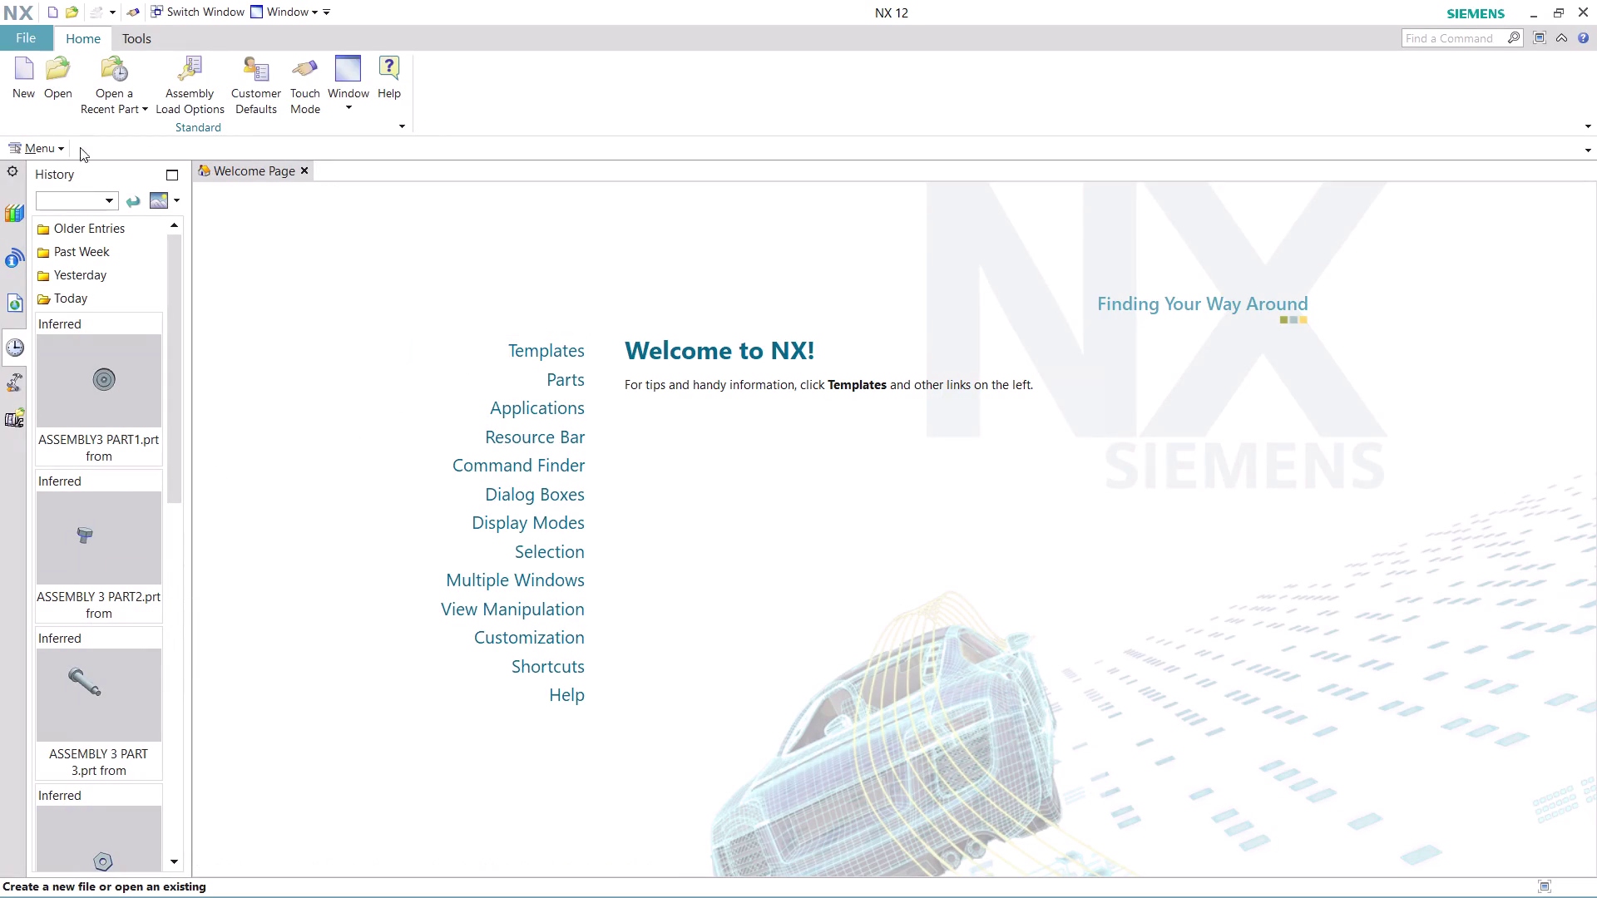
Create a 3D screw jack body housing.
Search Find a Command for 'JOURNAL' and open the Journal Record command.
click(1445, 41)
text(JOU)
text(RNAL)
key(Return)
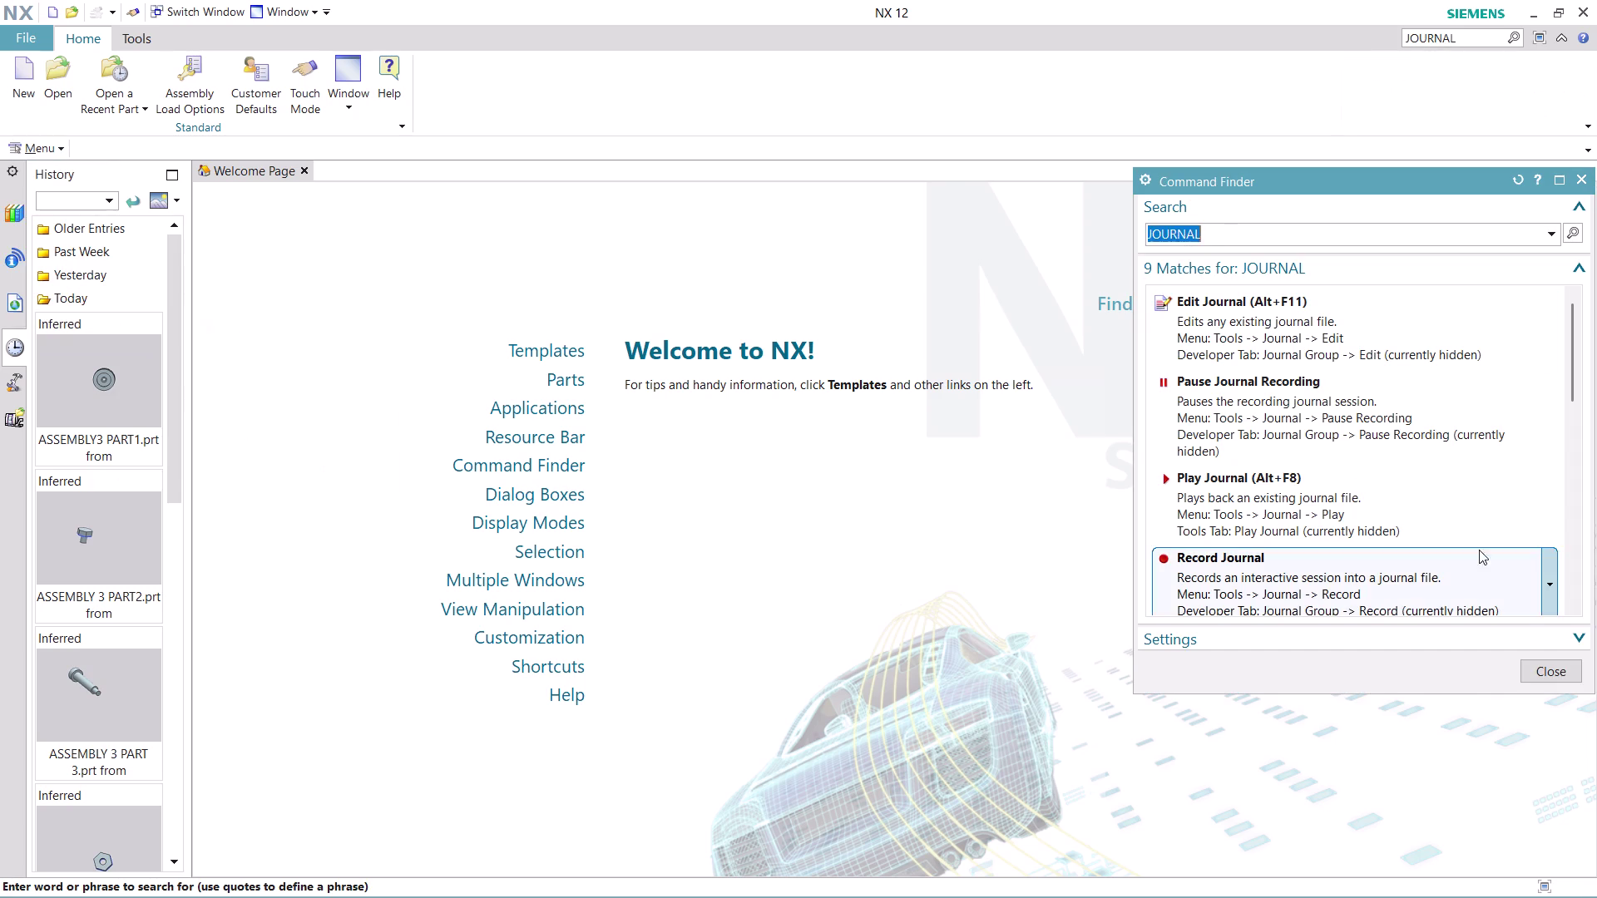
scroll(down, 3)
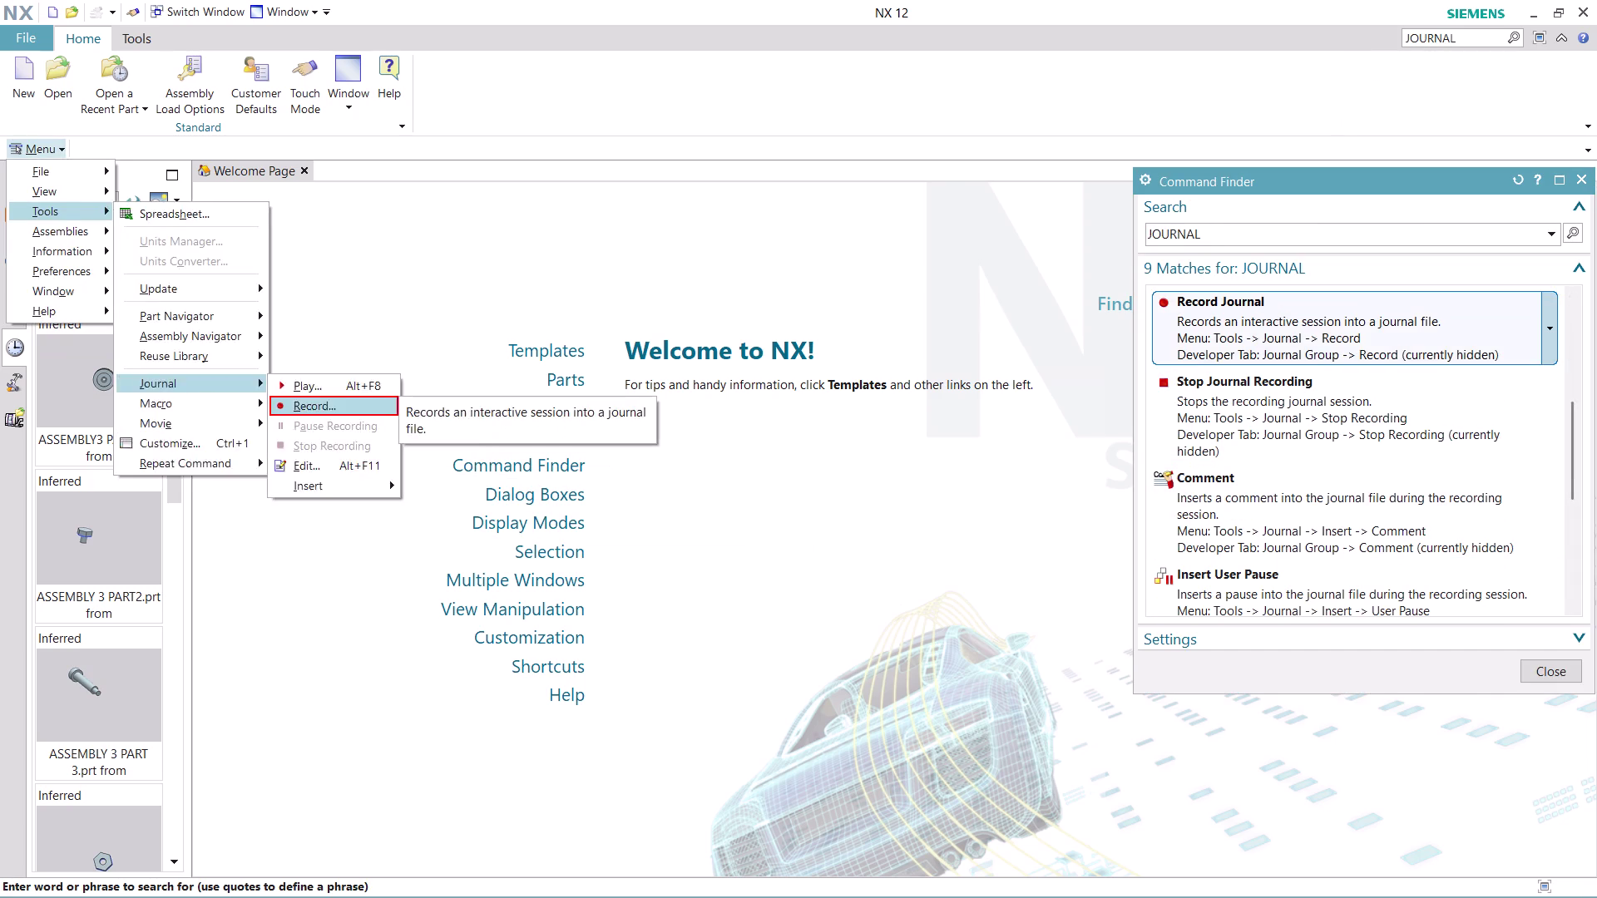
click(1311, 333)
Set the journal save location to the Desktop's nx-cad drawing files folder.
click(893, 529)
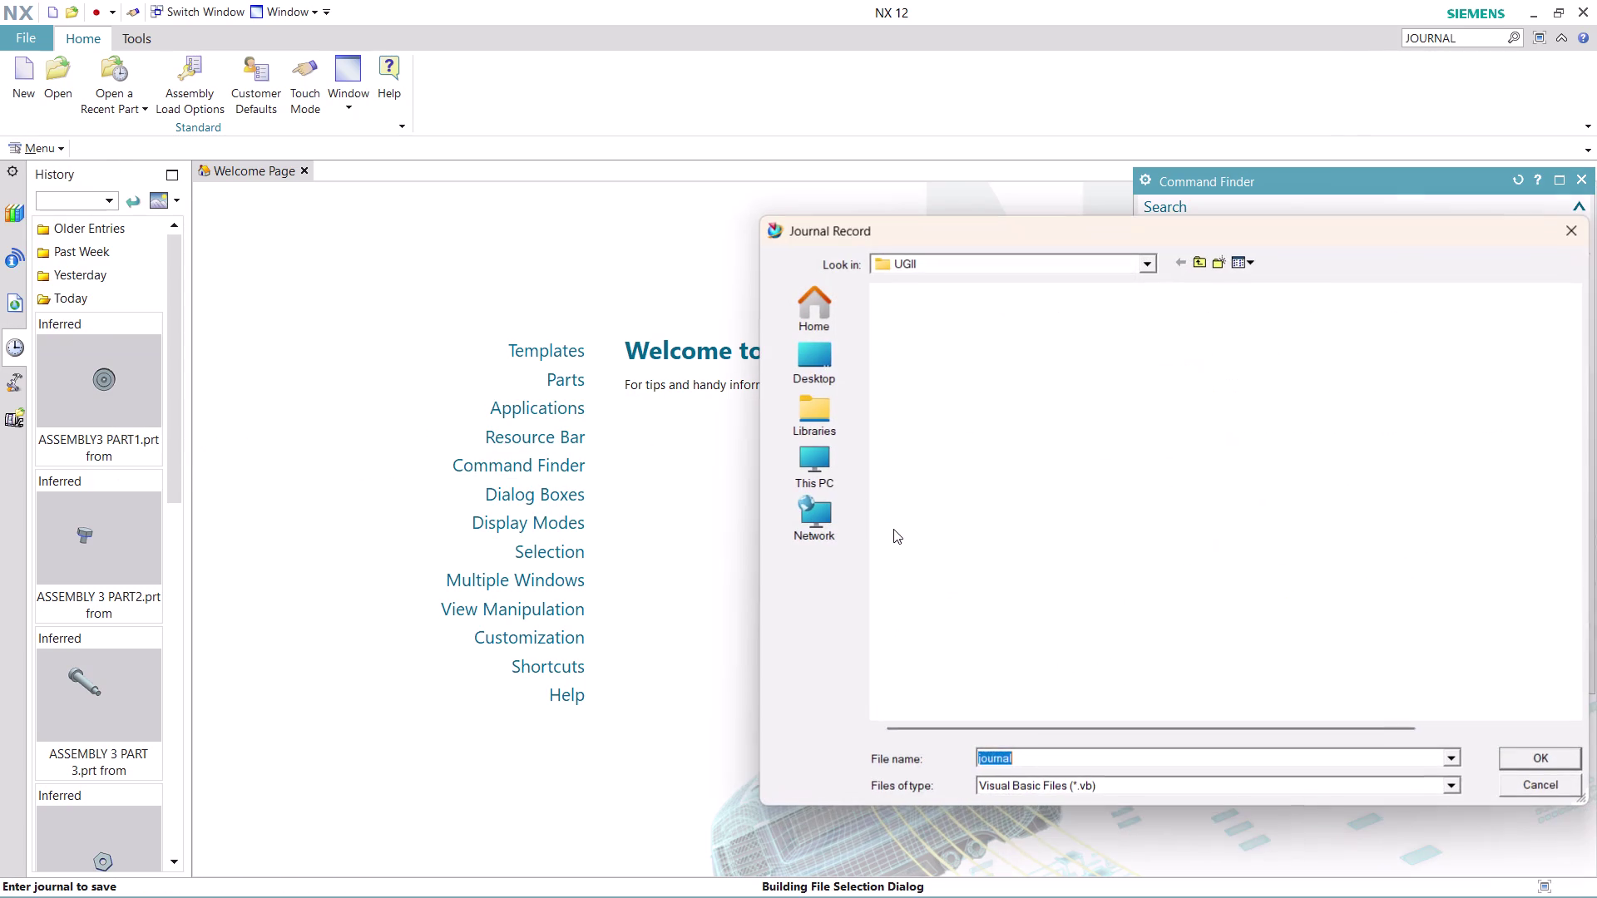
click(813, 365)
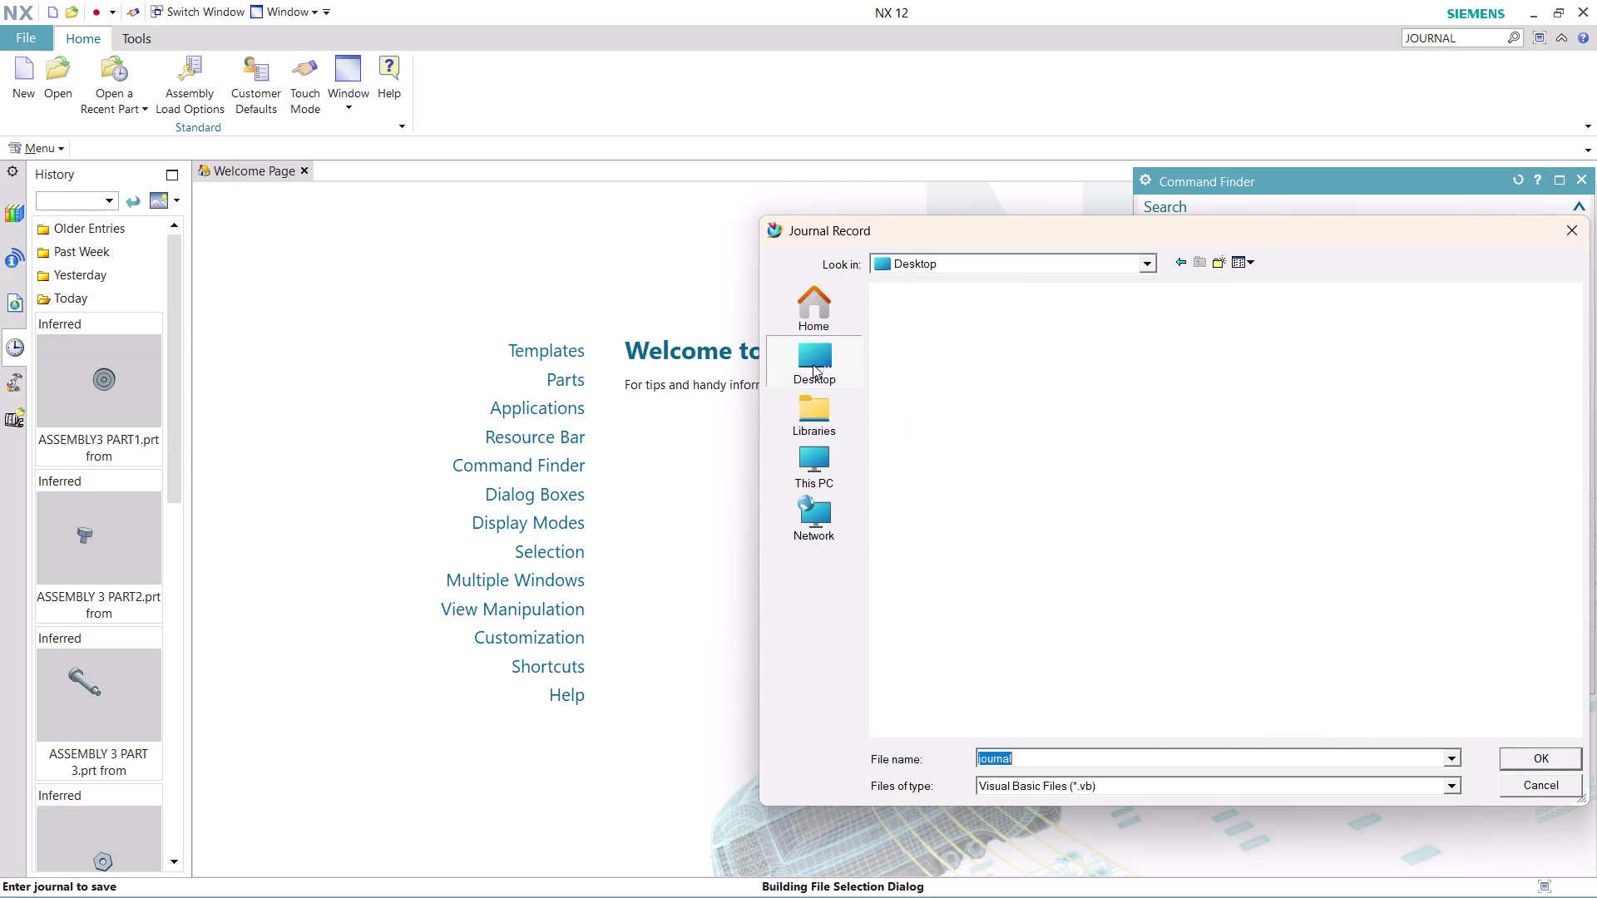
double_click(1403, 579)
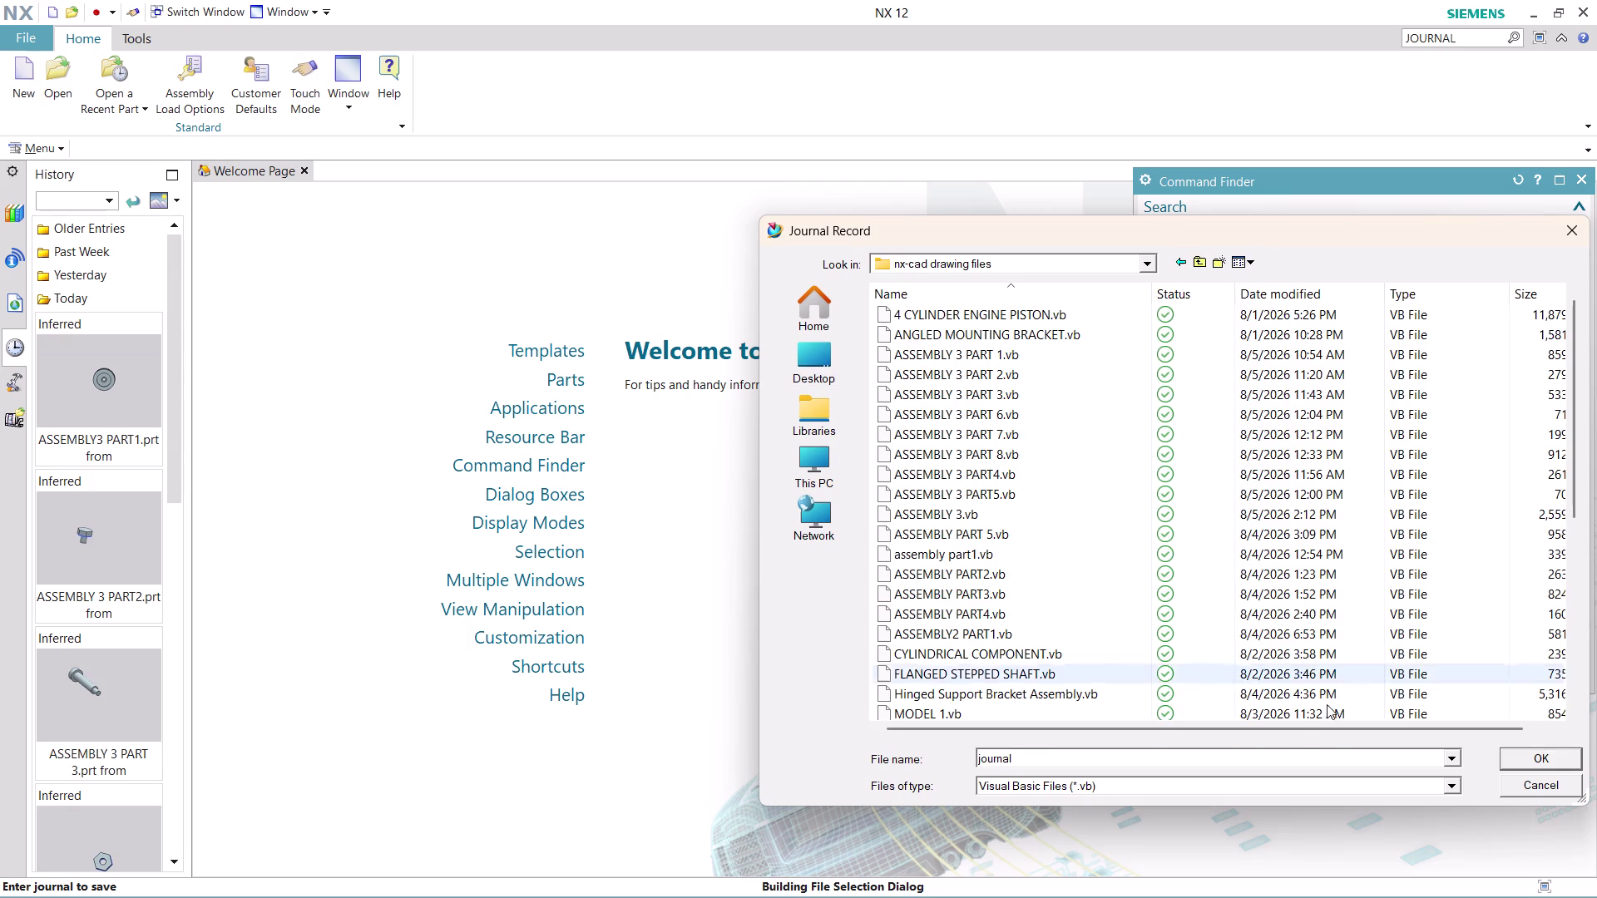
Name the journal 'ASSEMBLY 4 PART1', start recording, and close the command search.
click(1172, 755)
text(AS)
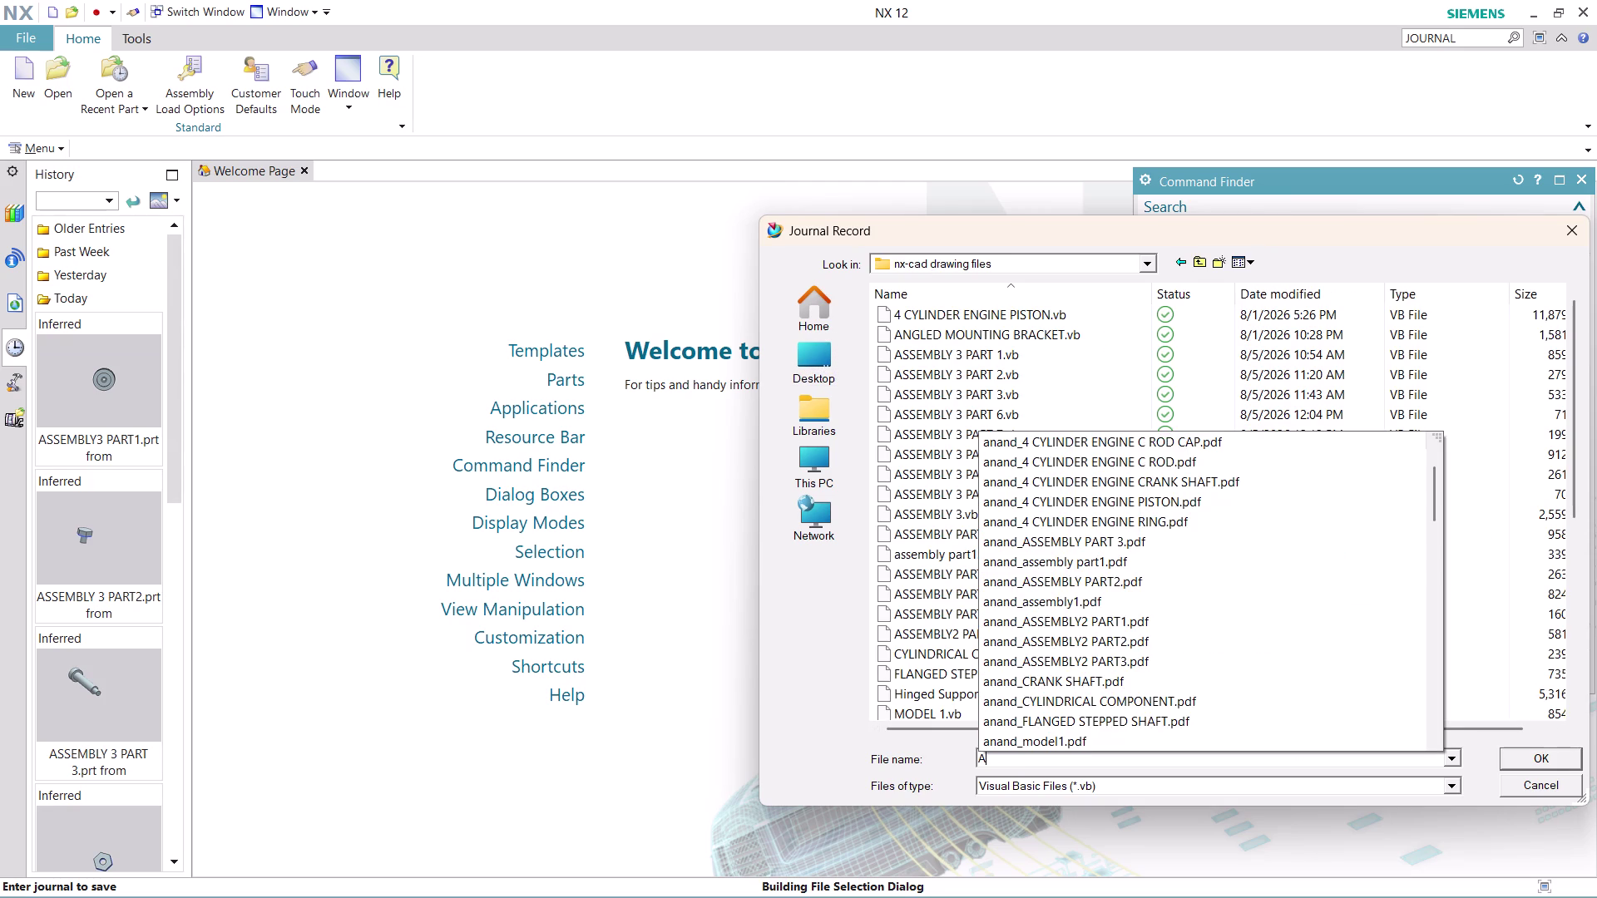
text(SE)
text(M)
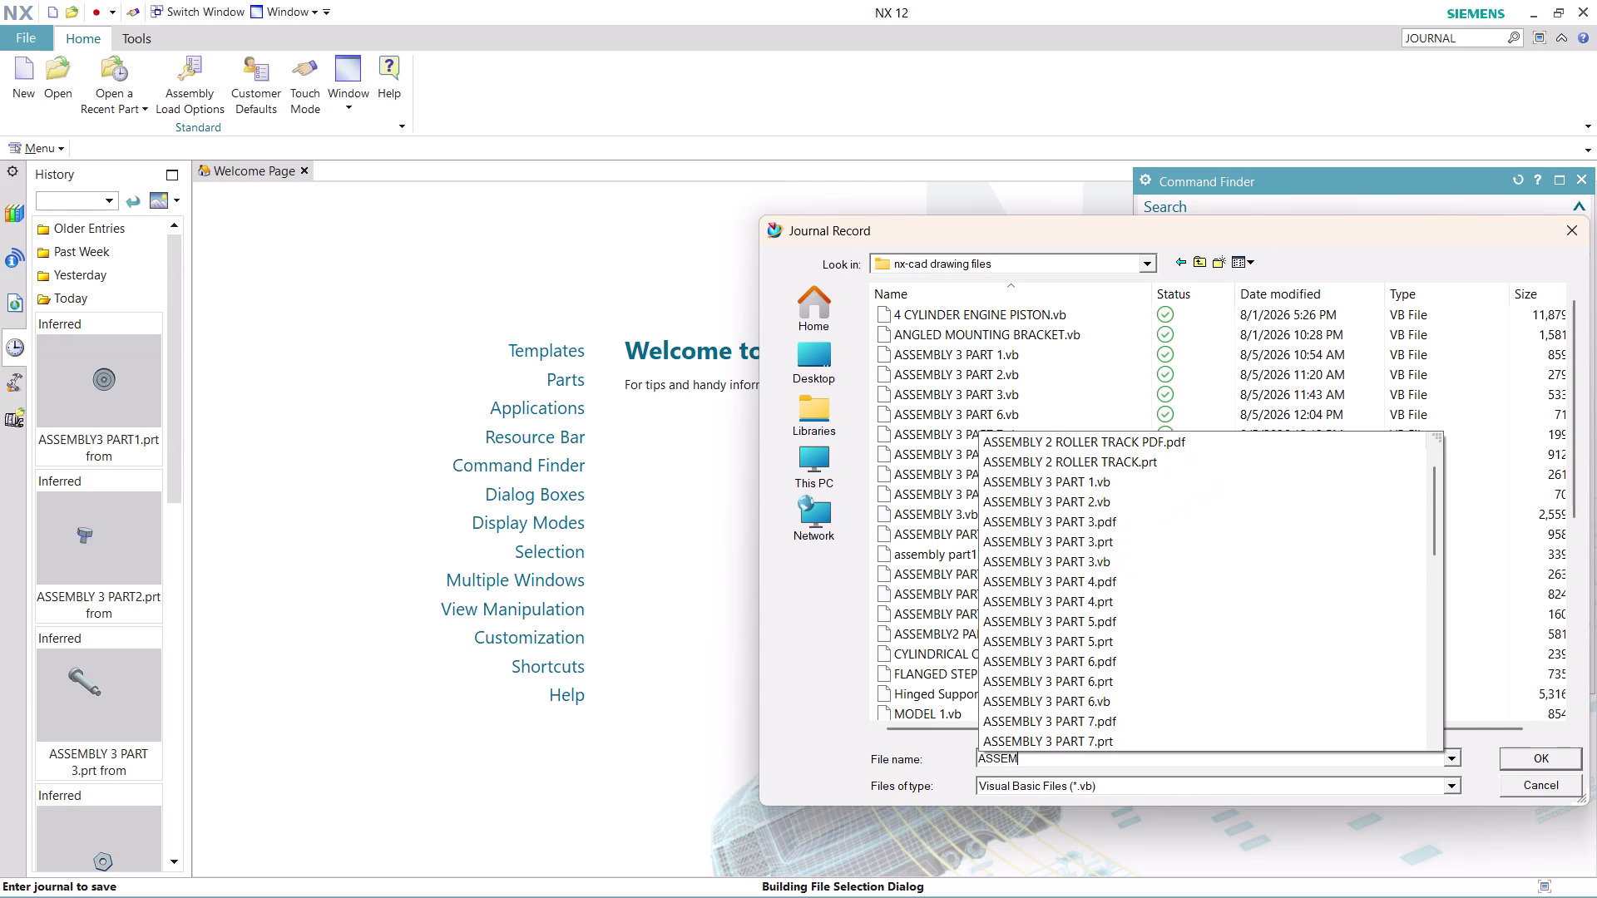
text(BLYB)
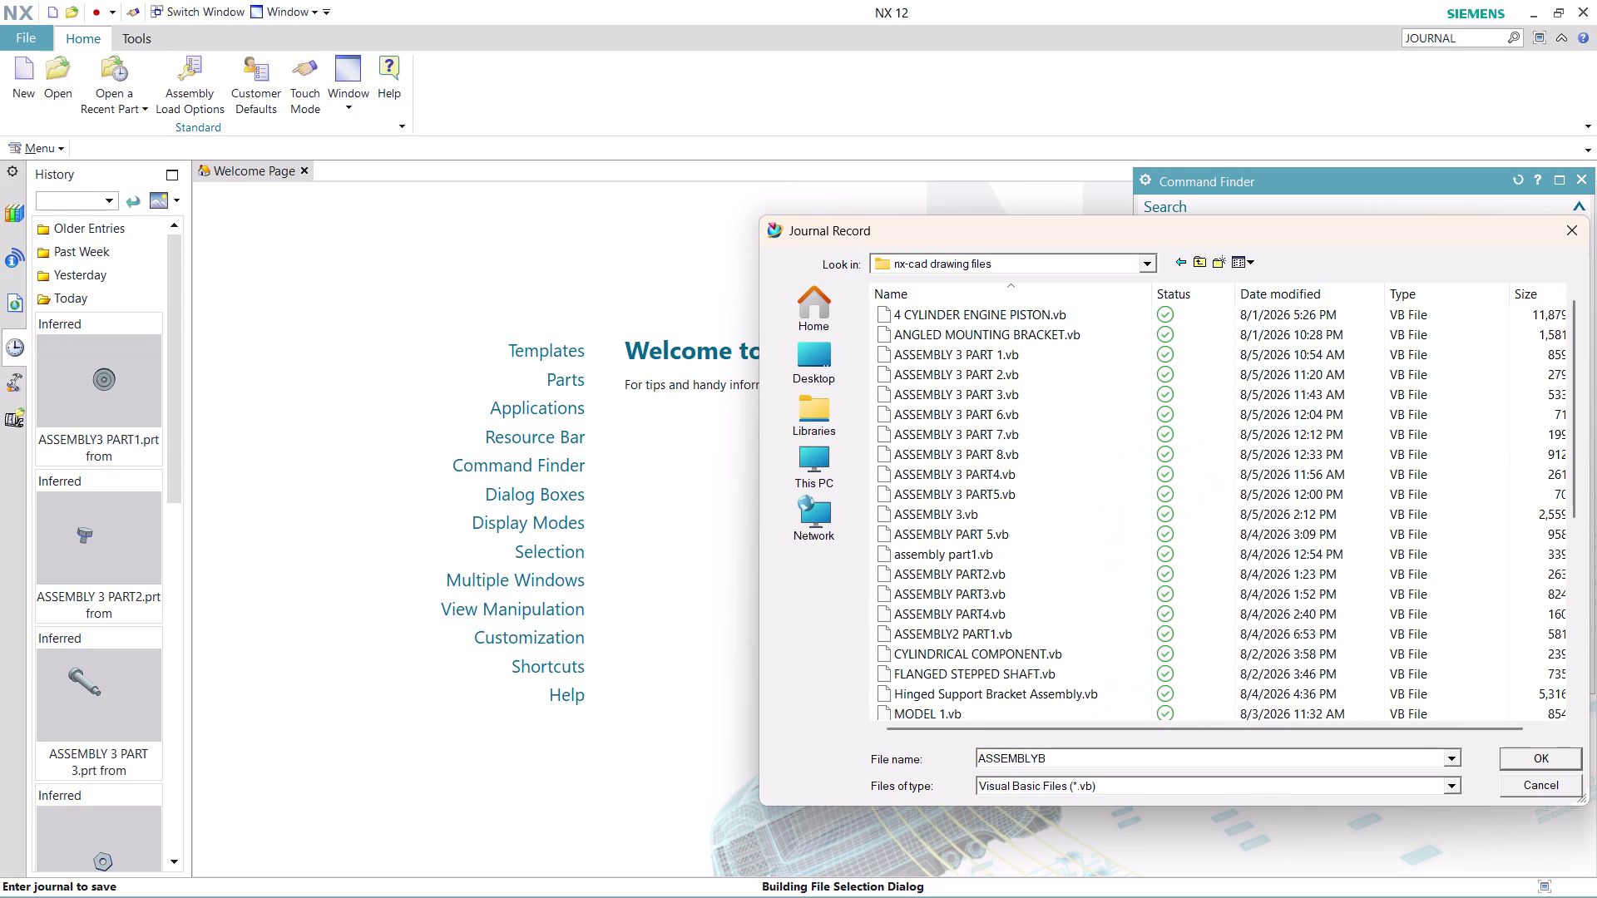
key(BackSpace)
key(space)
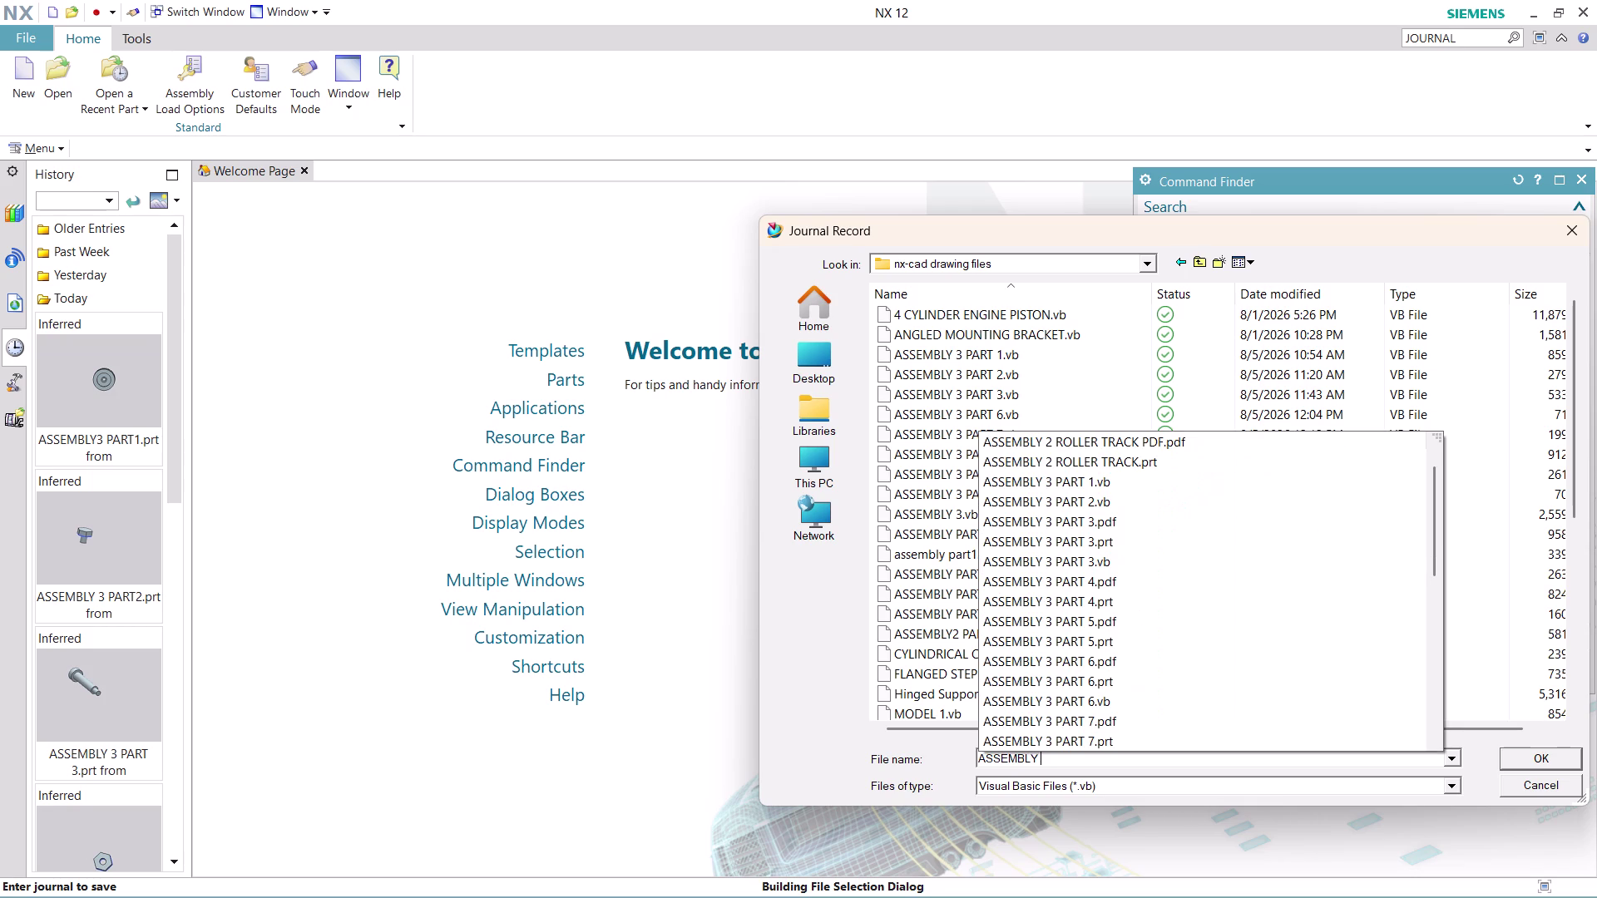
key(4)
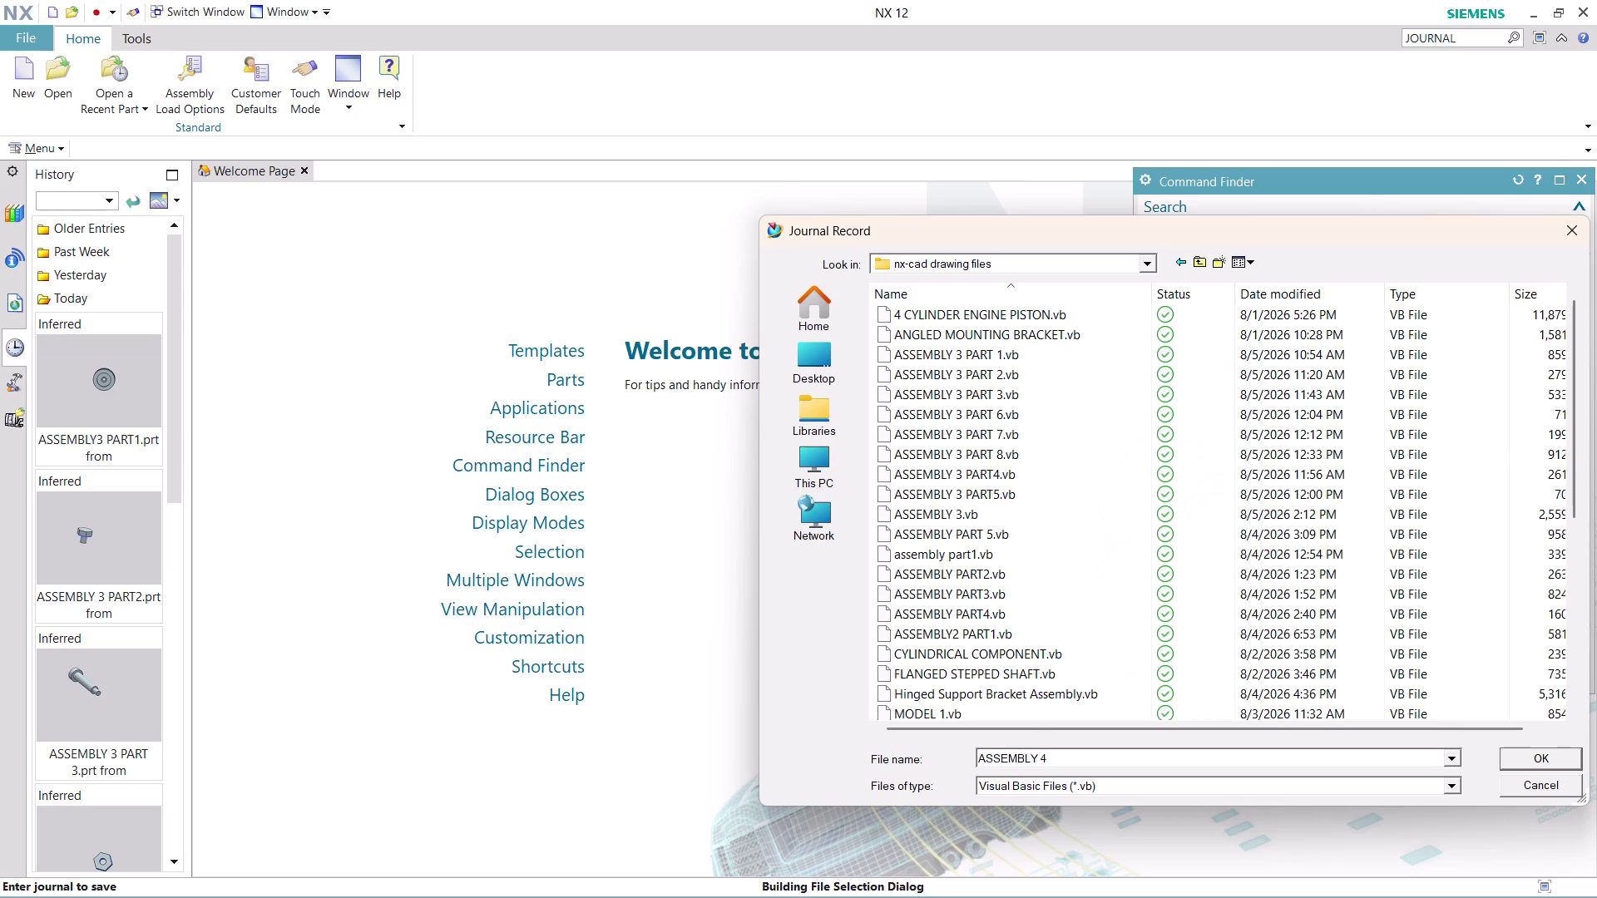
key(space)
text(PAR)
text(T1)
click(1548, 757)
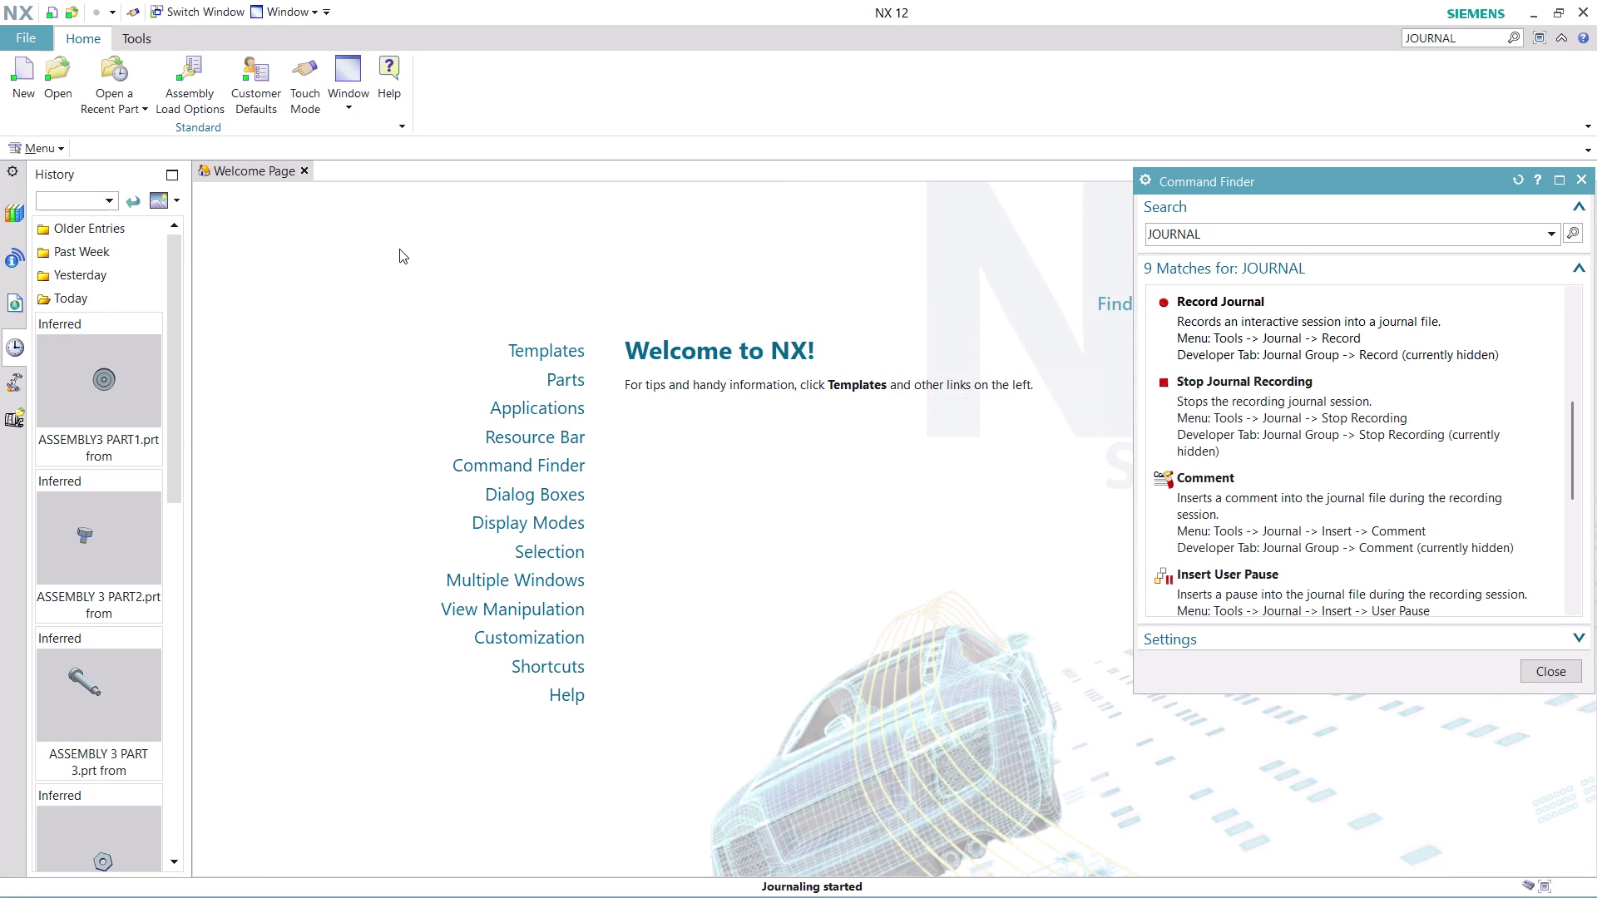
click(1571, 677)
Create a new millimetre part, model1.prt, using the Model template.
click(26, 75)
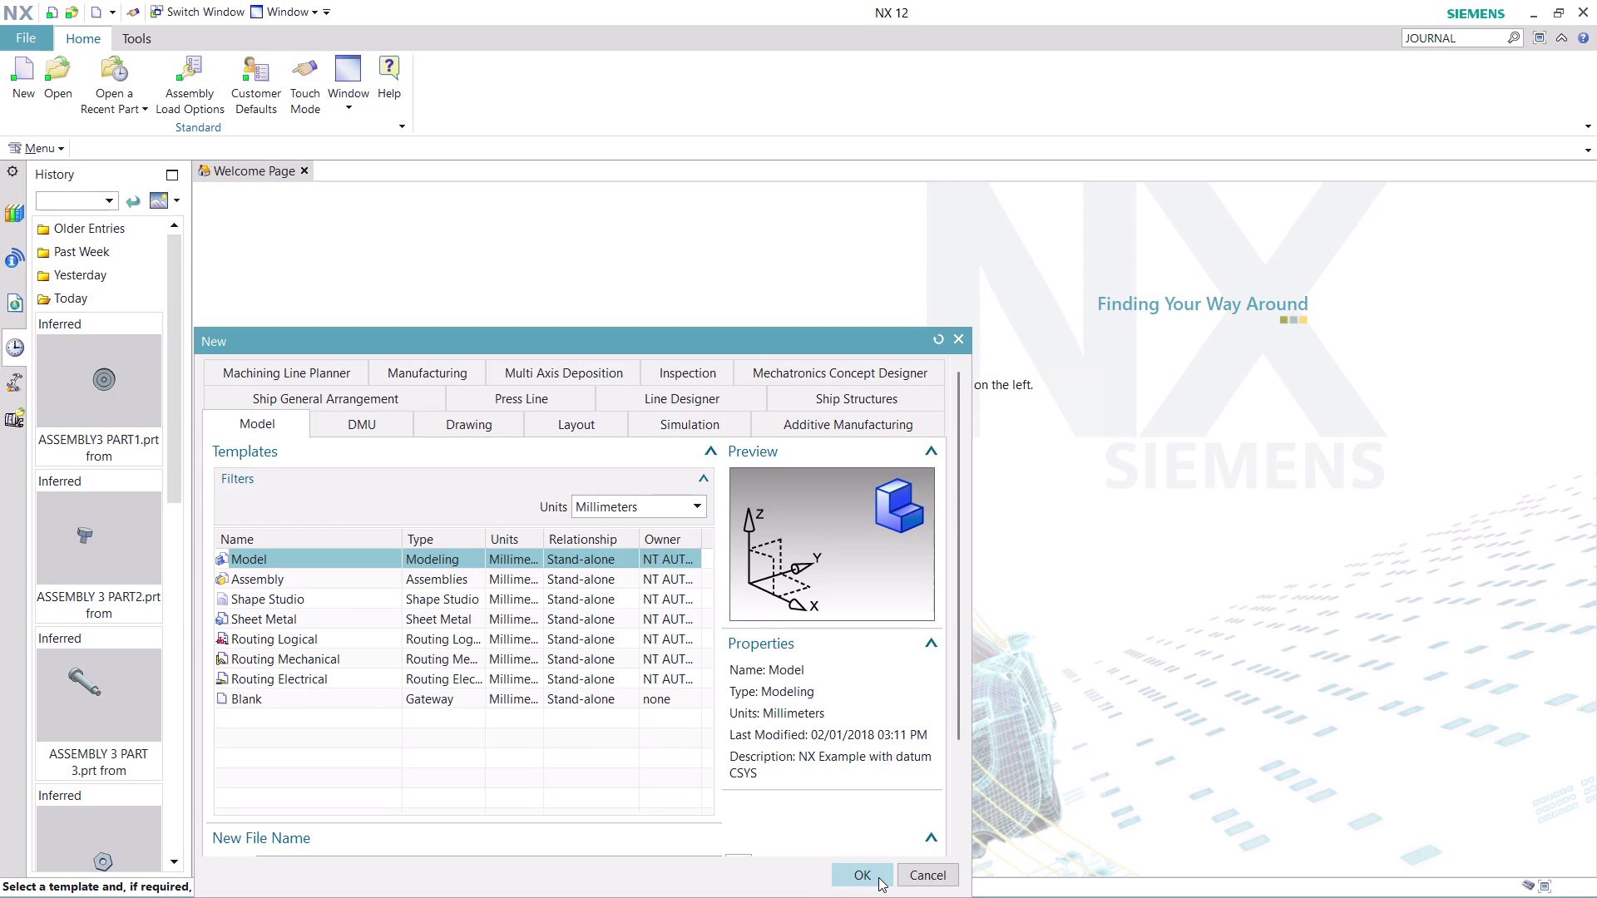
click(879, 878)
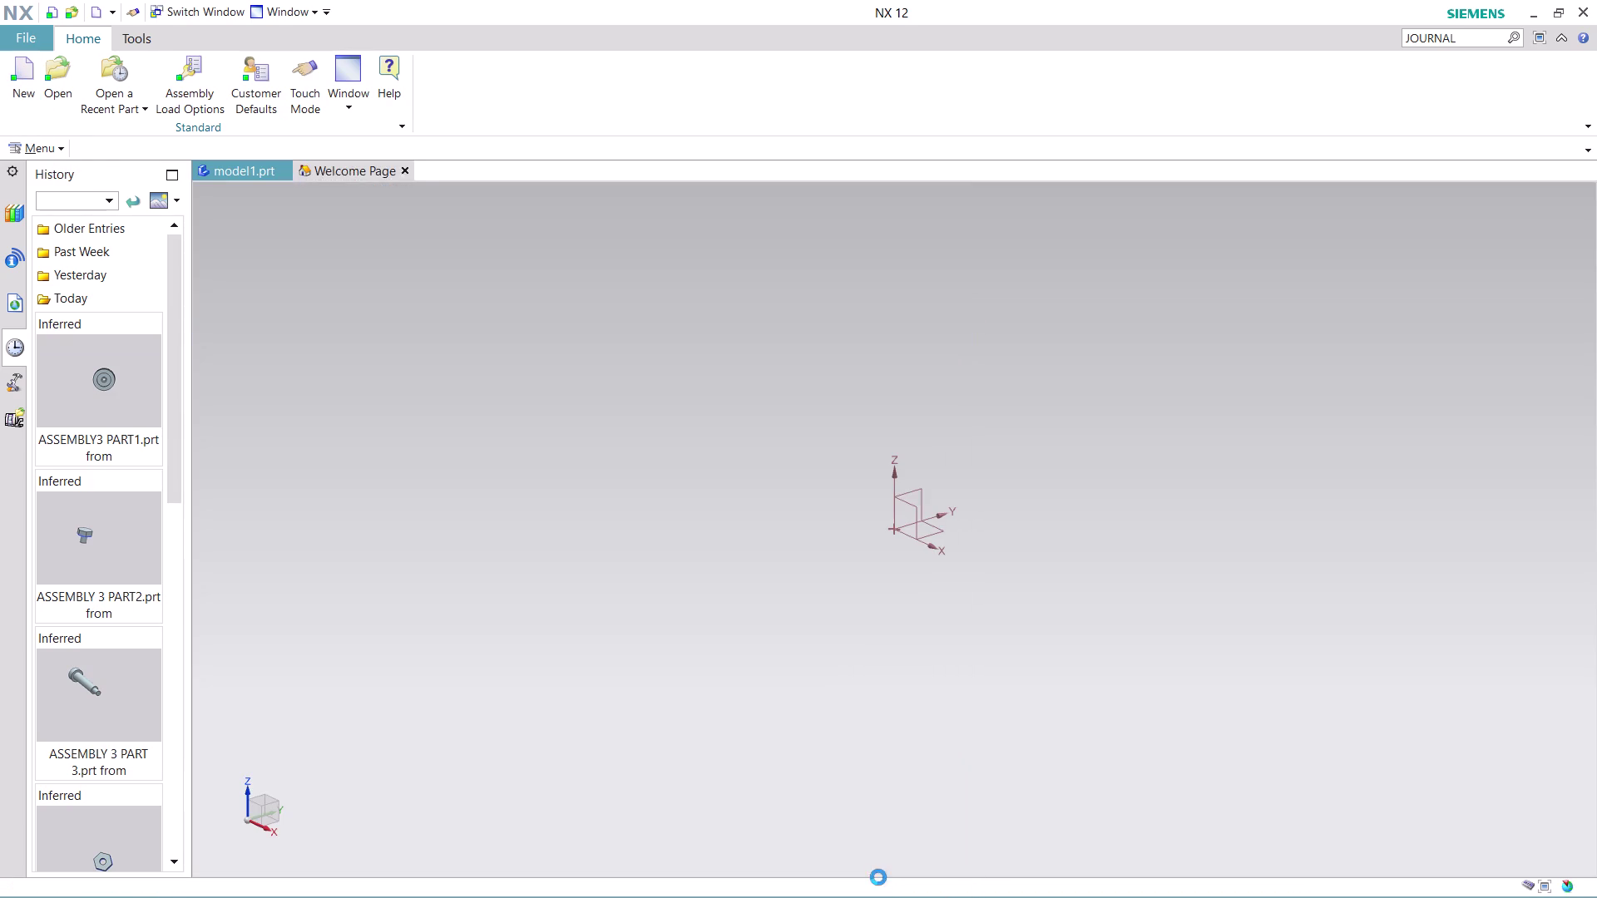
click(58, 151)
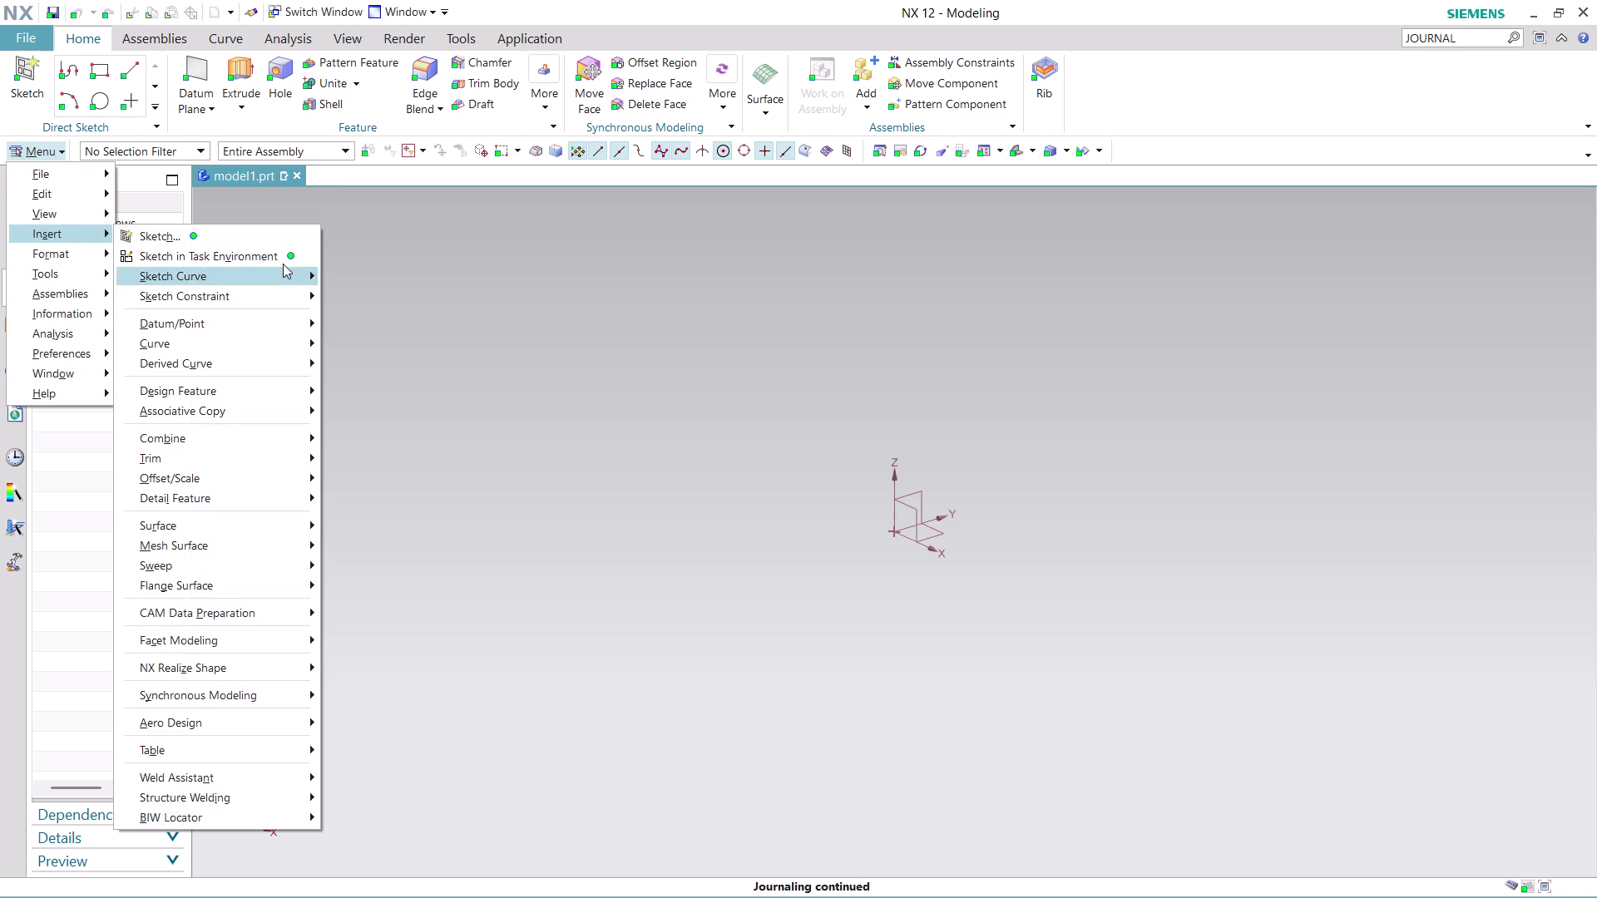
Create a sketch on the XC-YC plane with its origin point at 0,0,0.
click(275, 255)
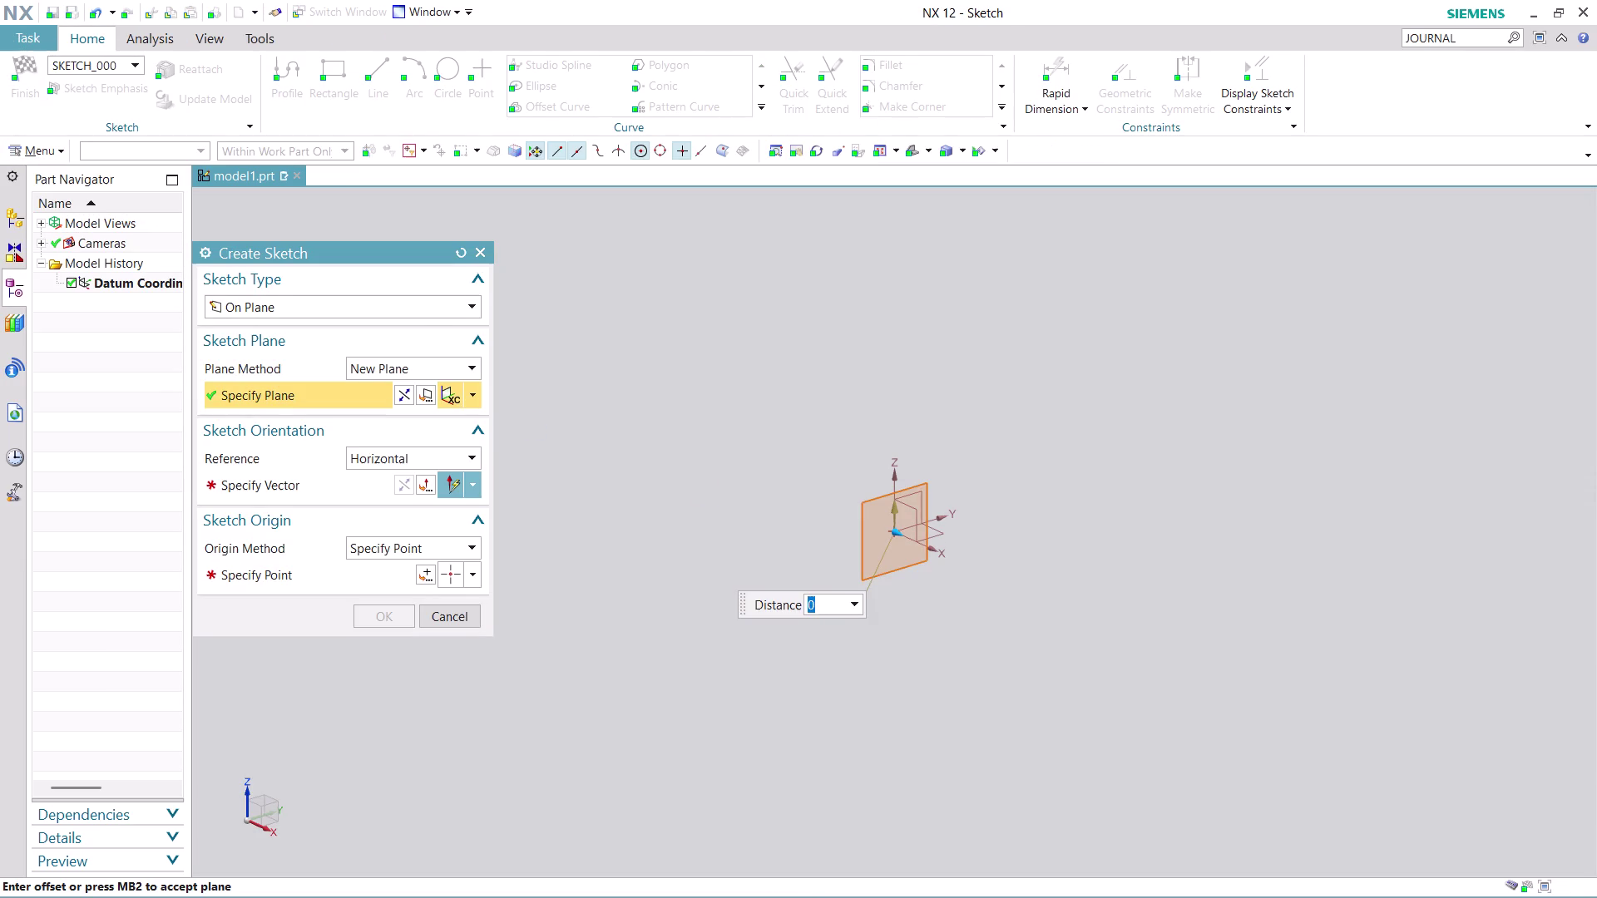
click(476, 392)
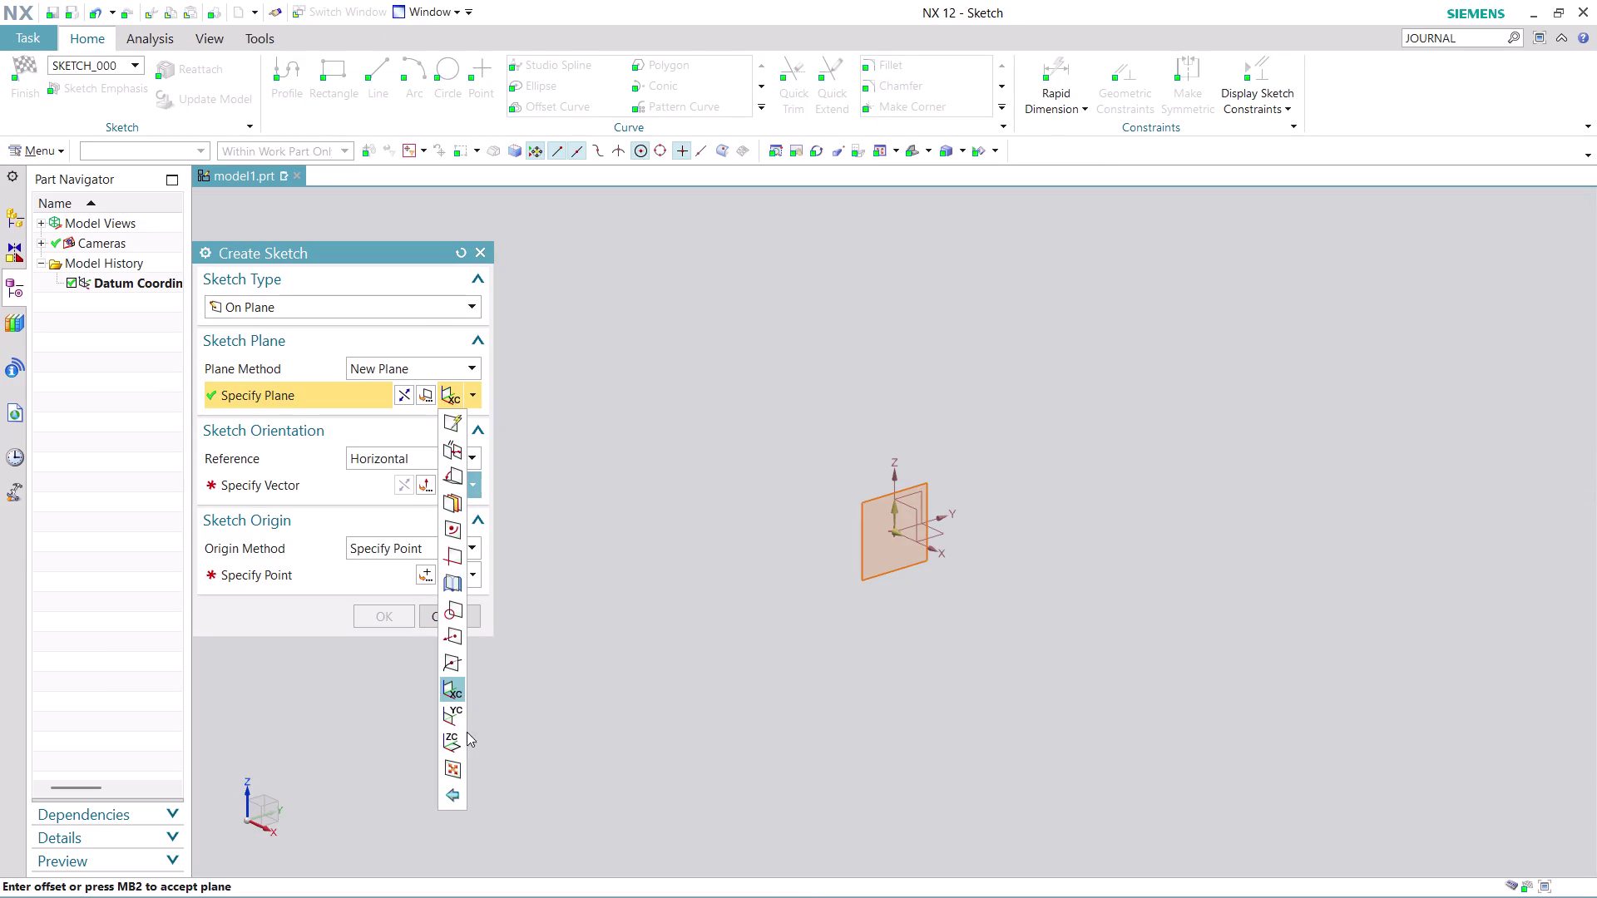
click(445, 742)
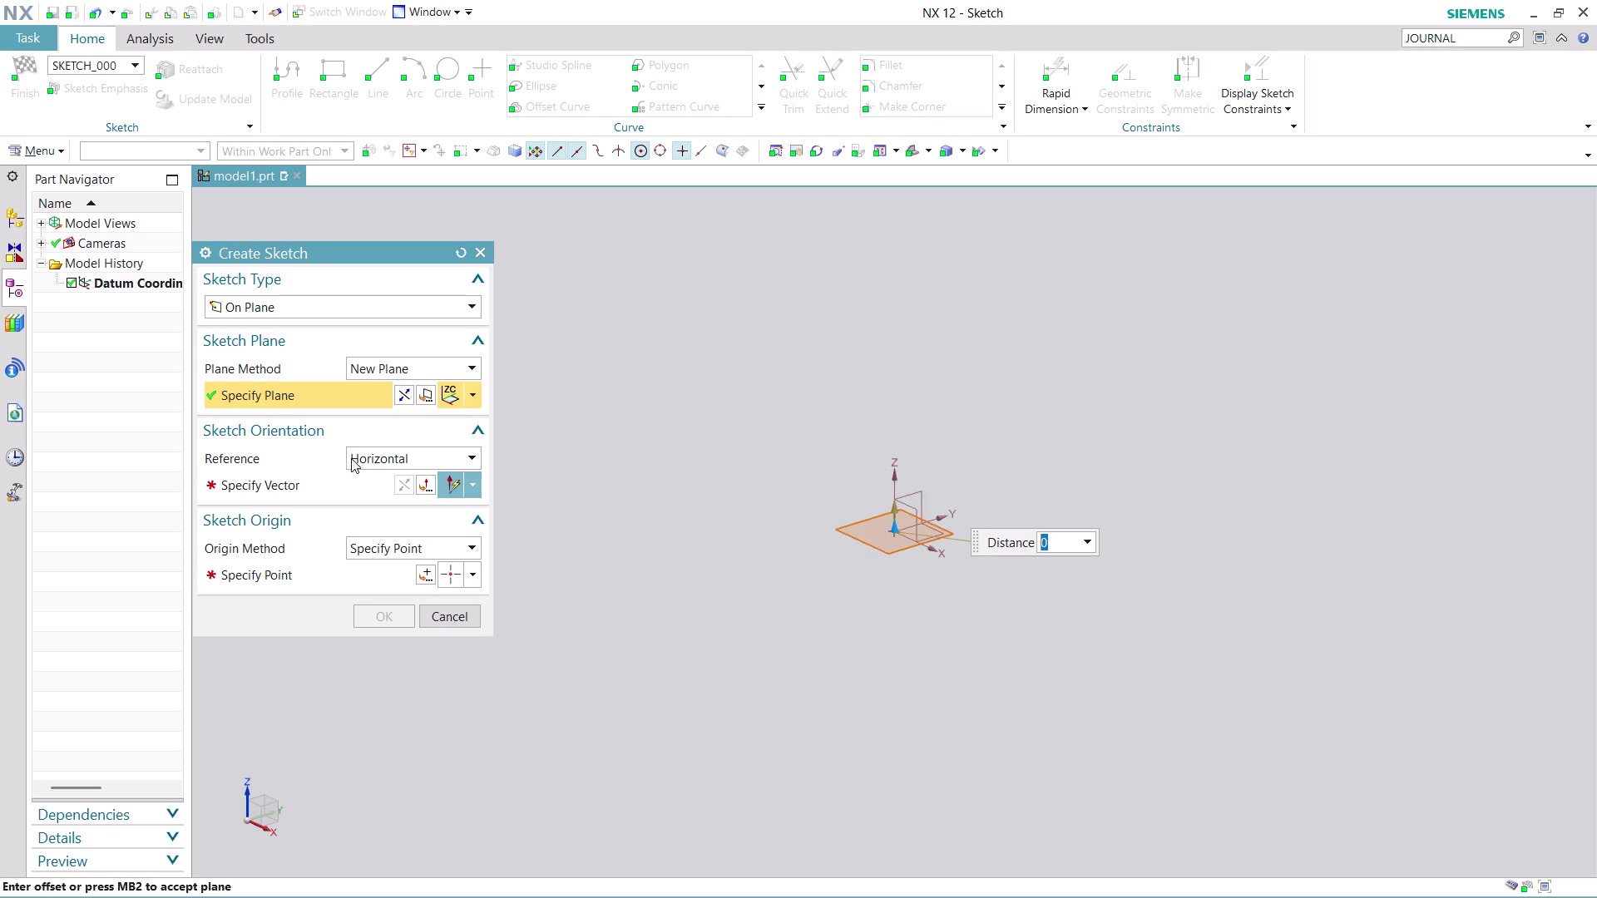
click(325, 491)
click(933, 527)
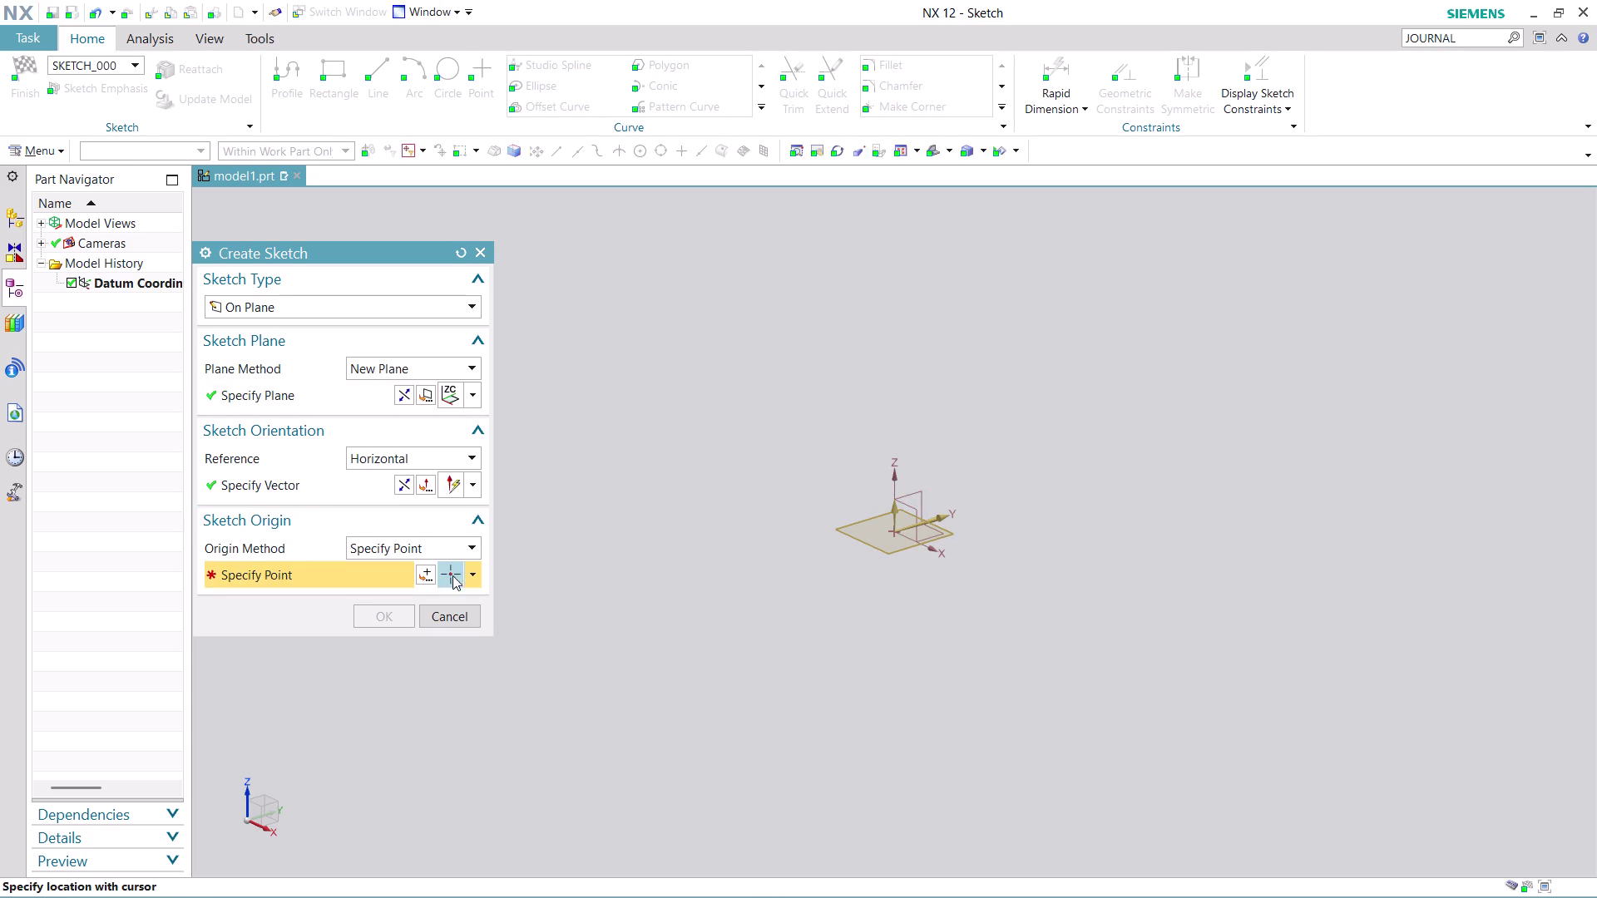
click(423, 574)
click(390, 606)
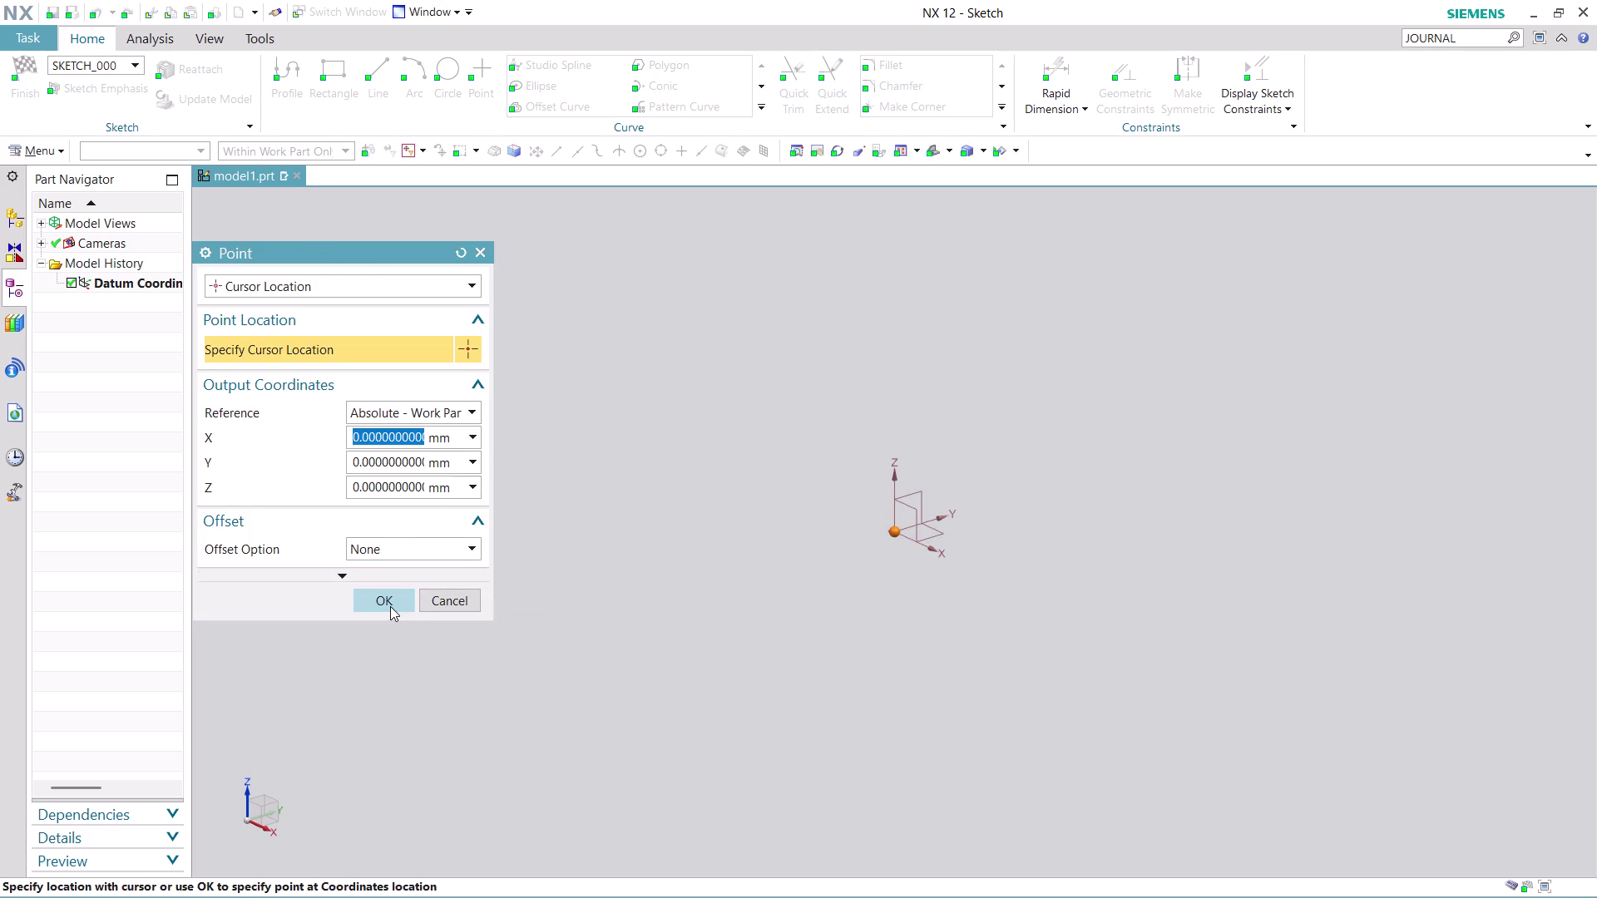
click(389, 610)
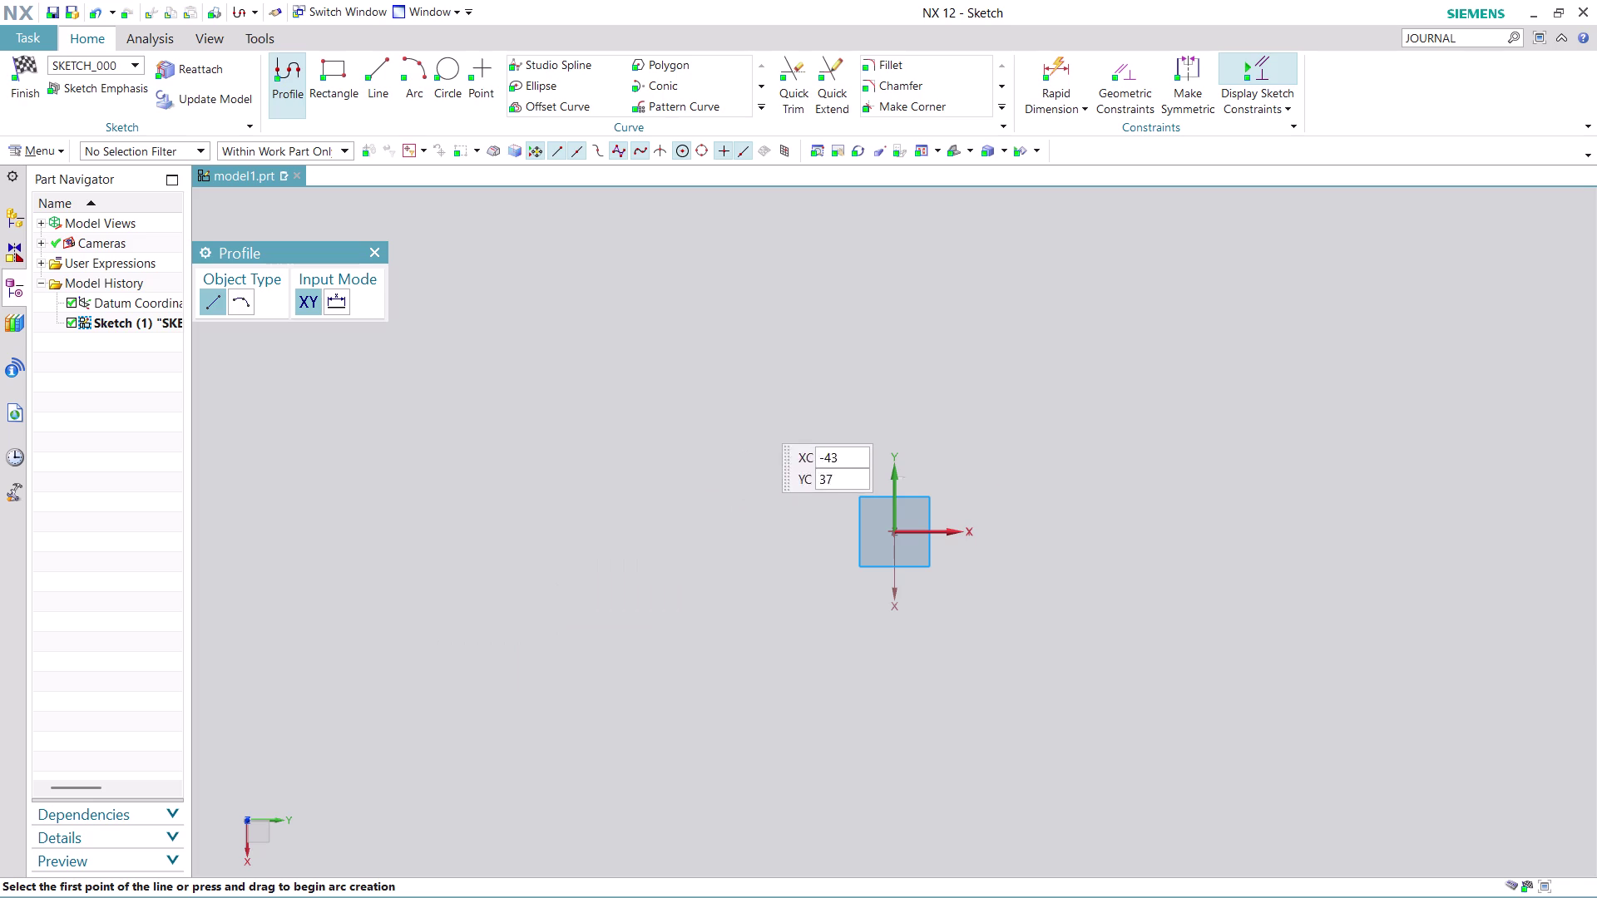
Draw a 23-long horizontal top line followed by a 13-long vertical line.
scroll(up, 3)
scroll(up, 3)
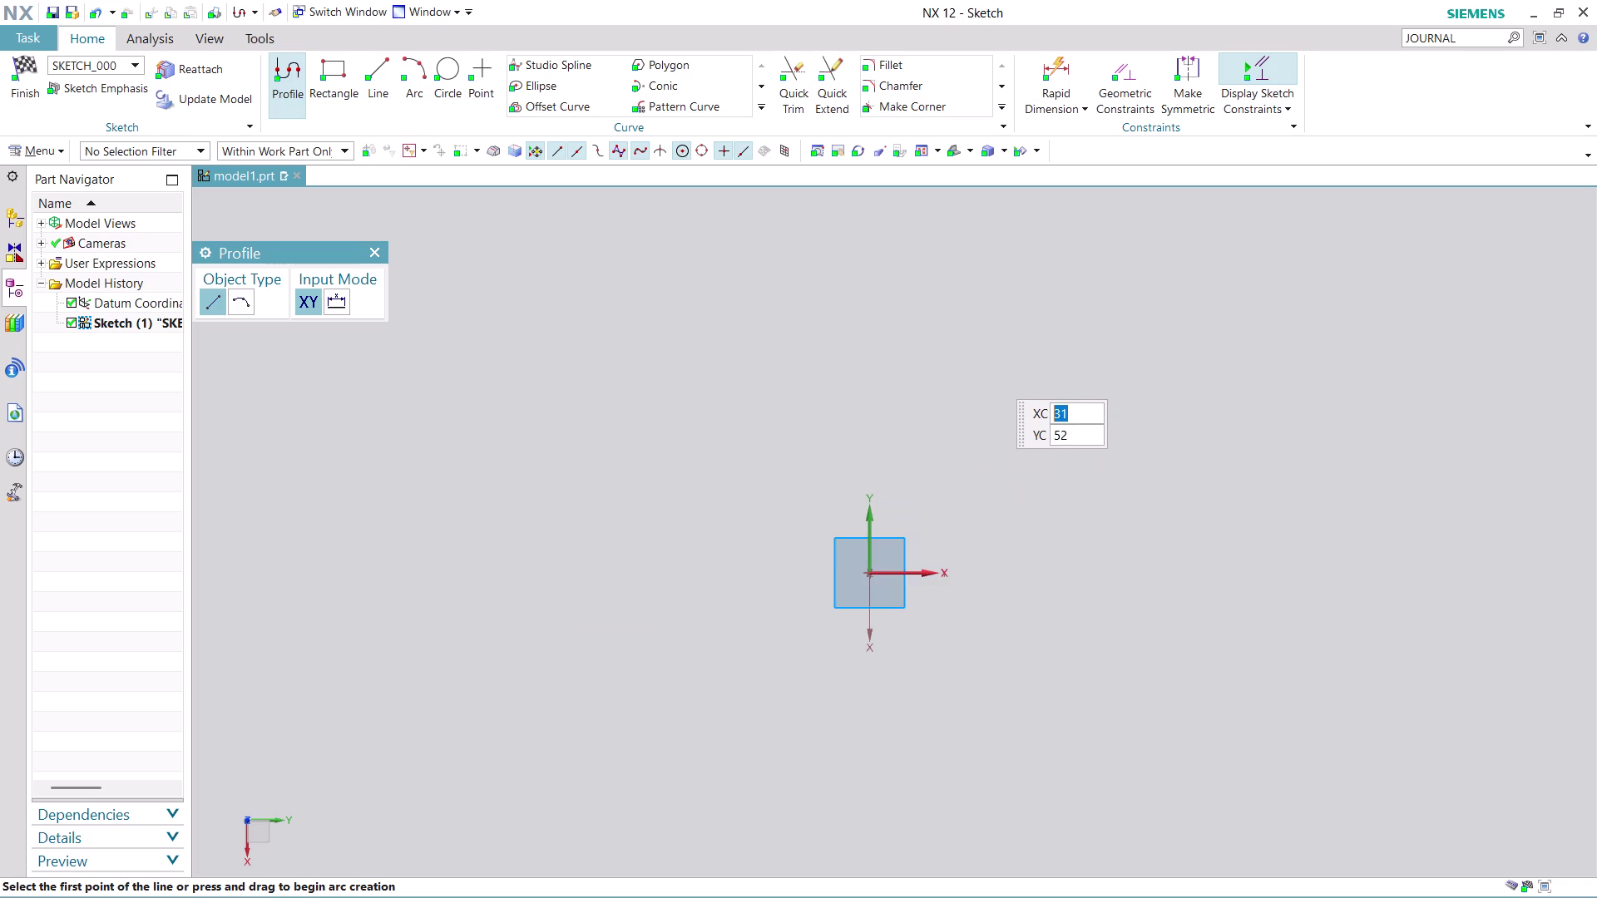
click(859, 328)
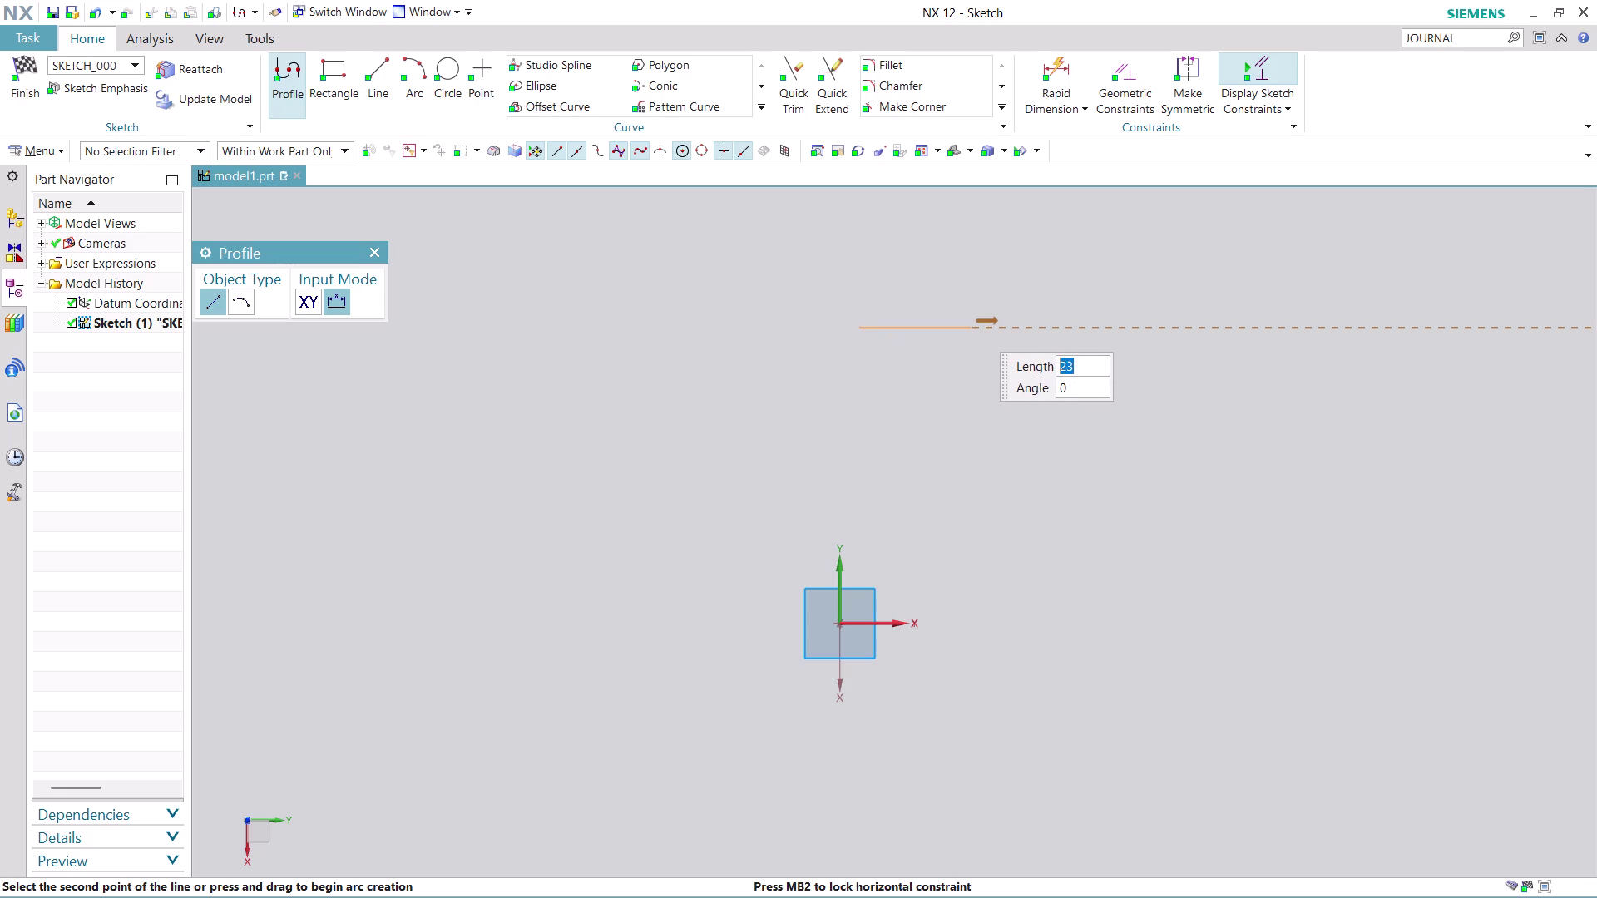
click(972, 324)
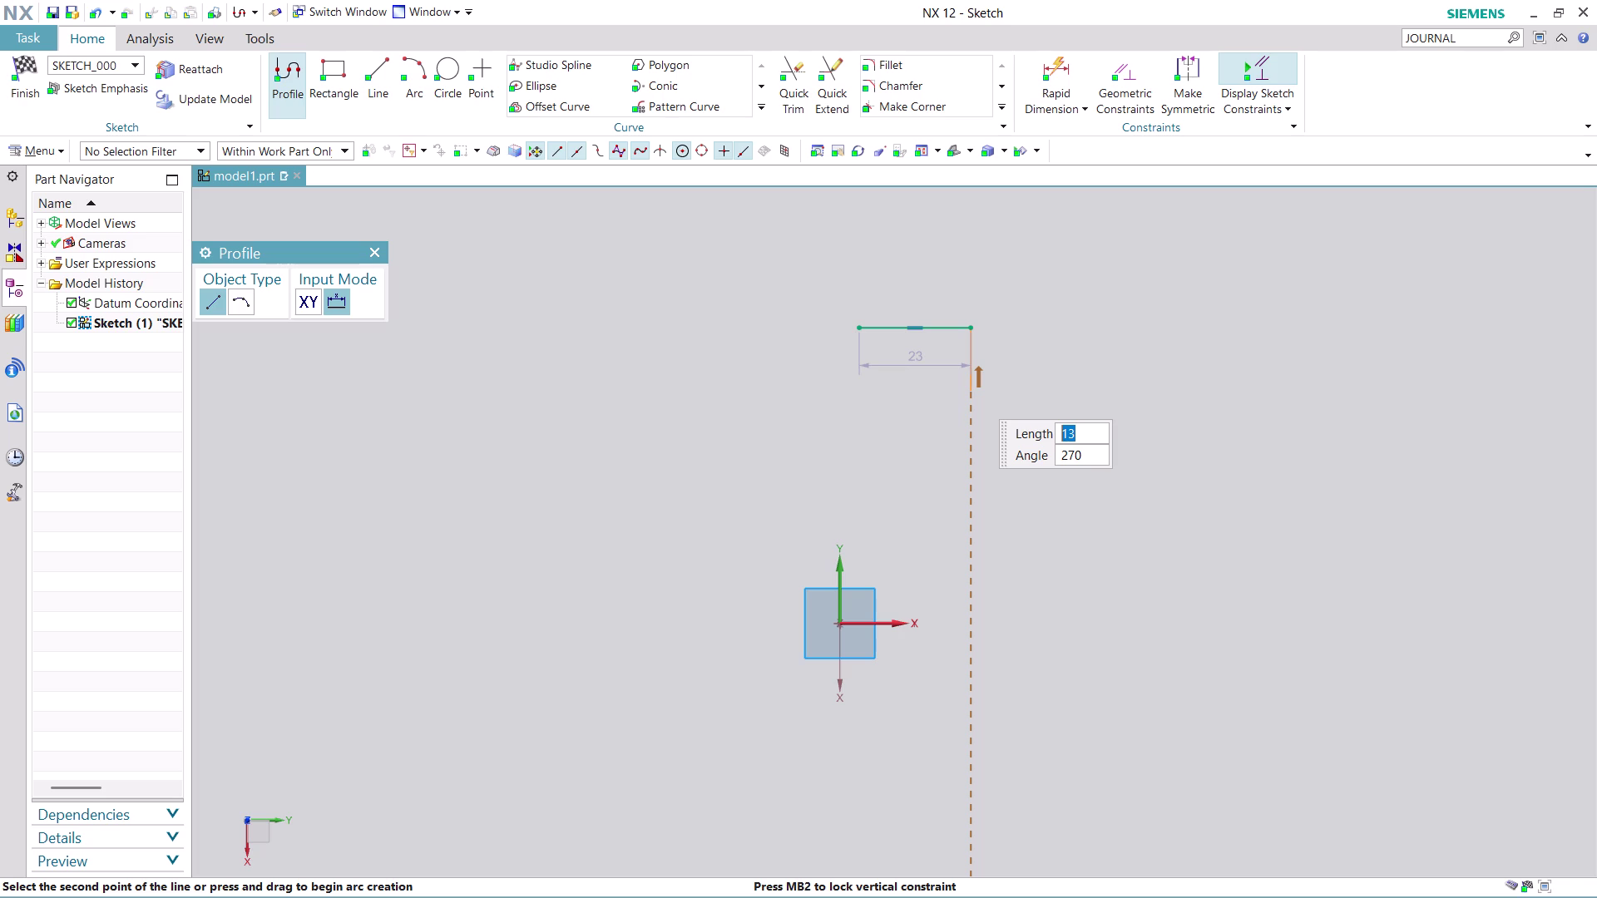
click(972, 392)
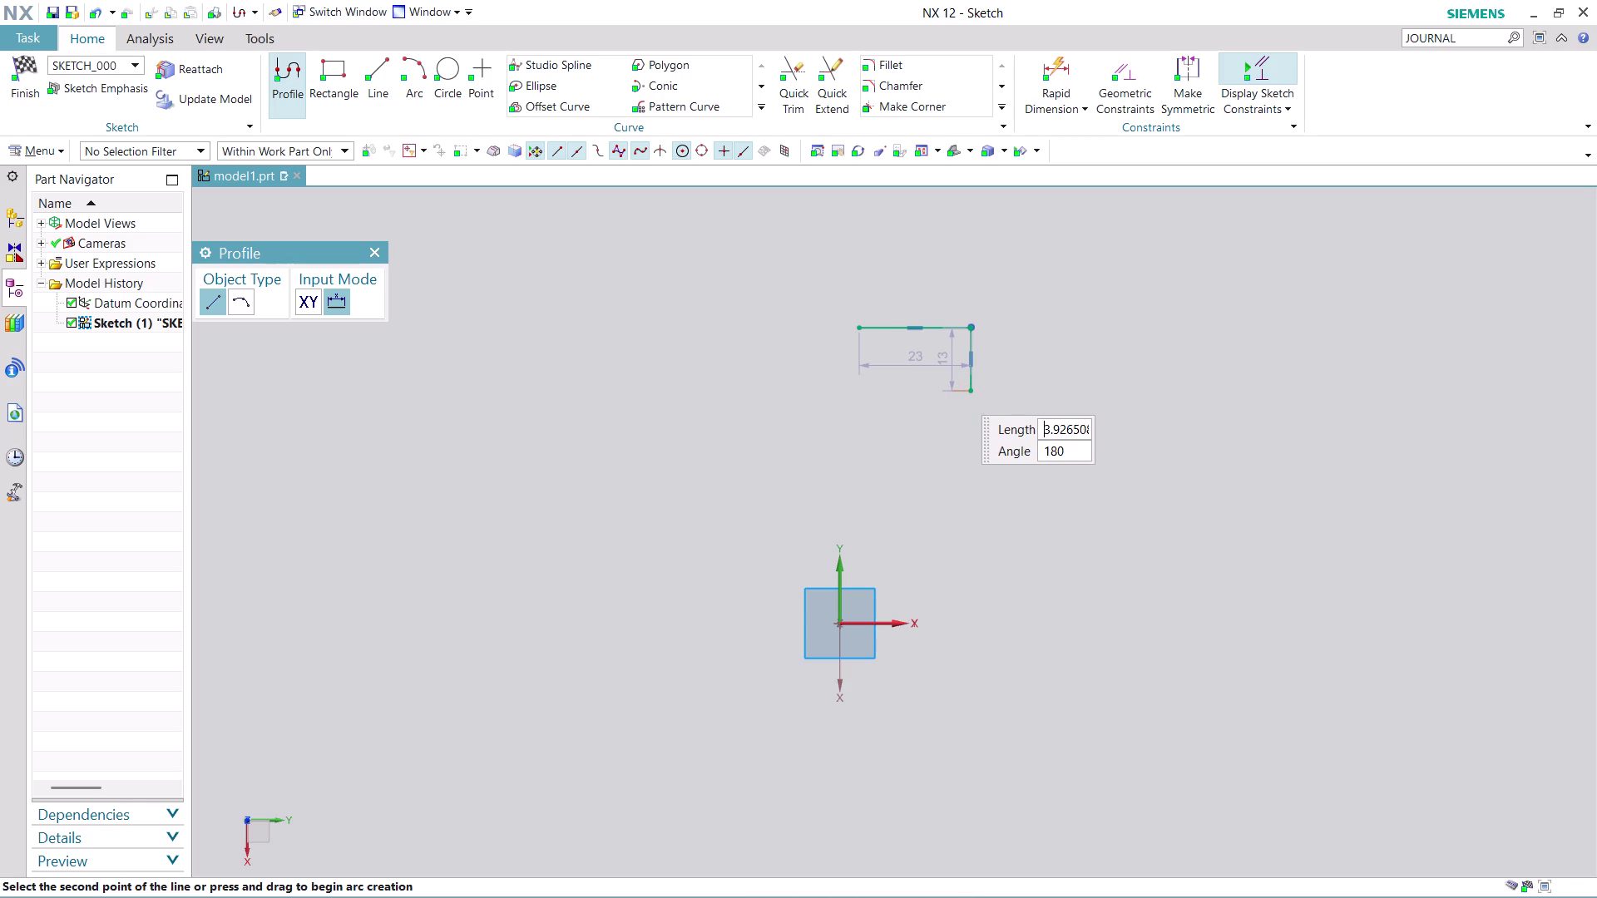
Continue the outline: short step, 45-long slant, 15 and 11 lines, bottom line.
click(954, 388)
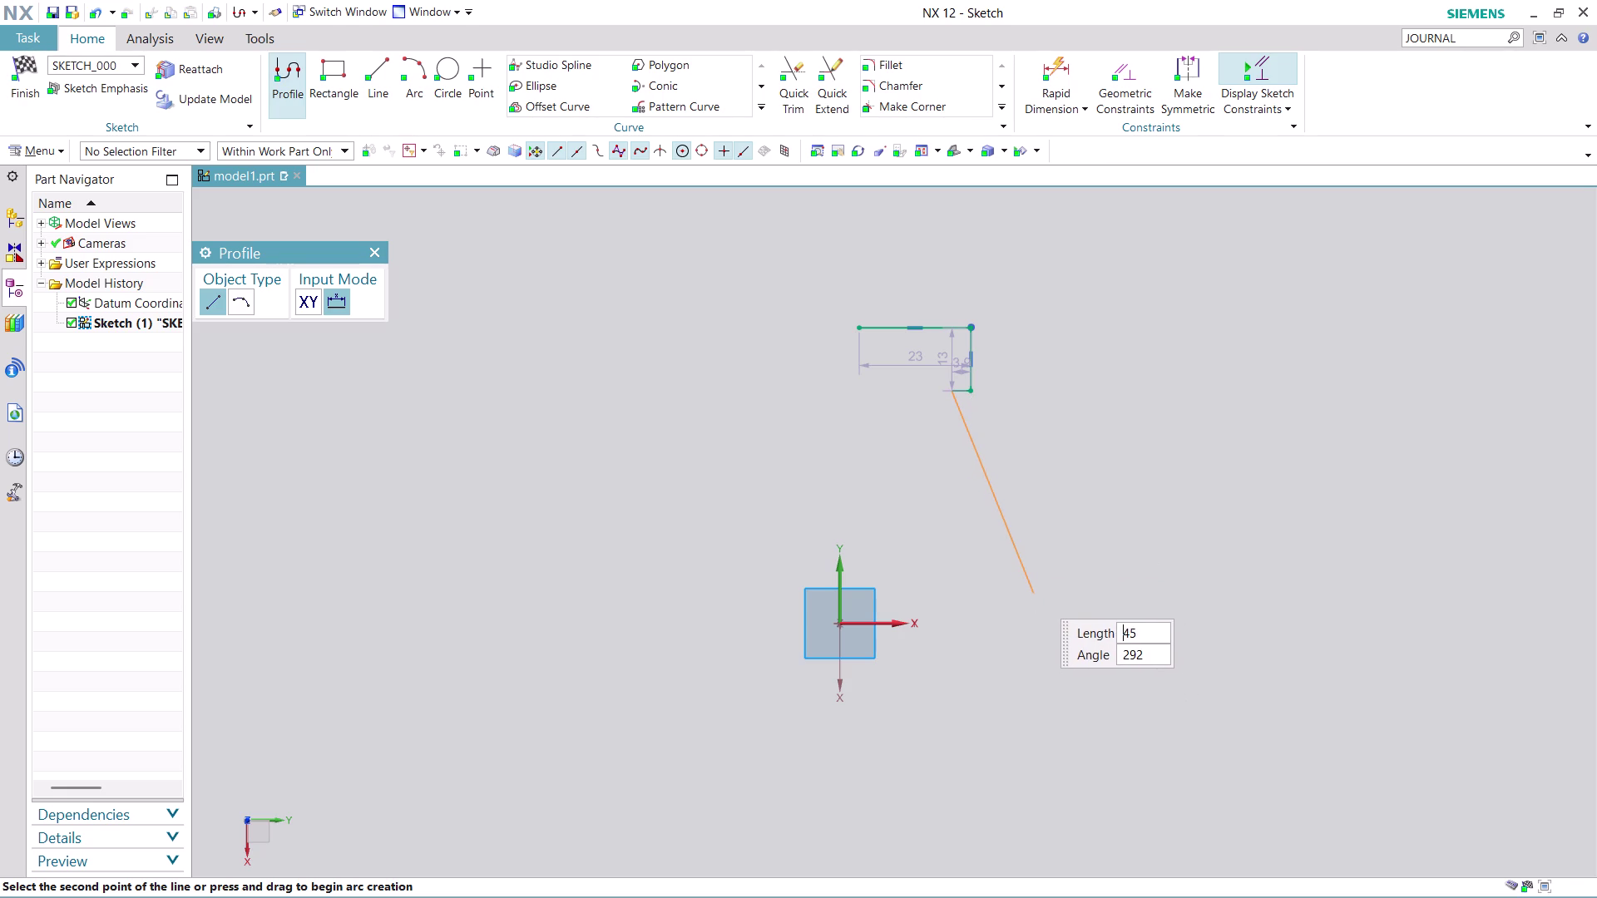
click(1034, 591)
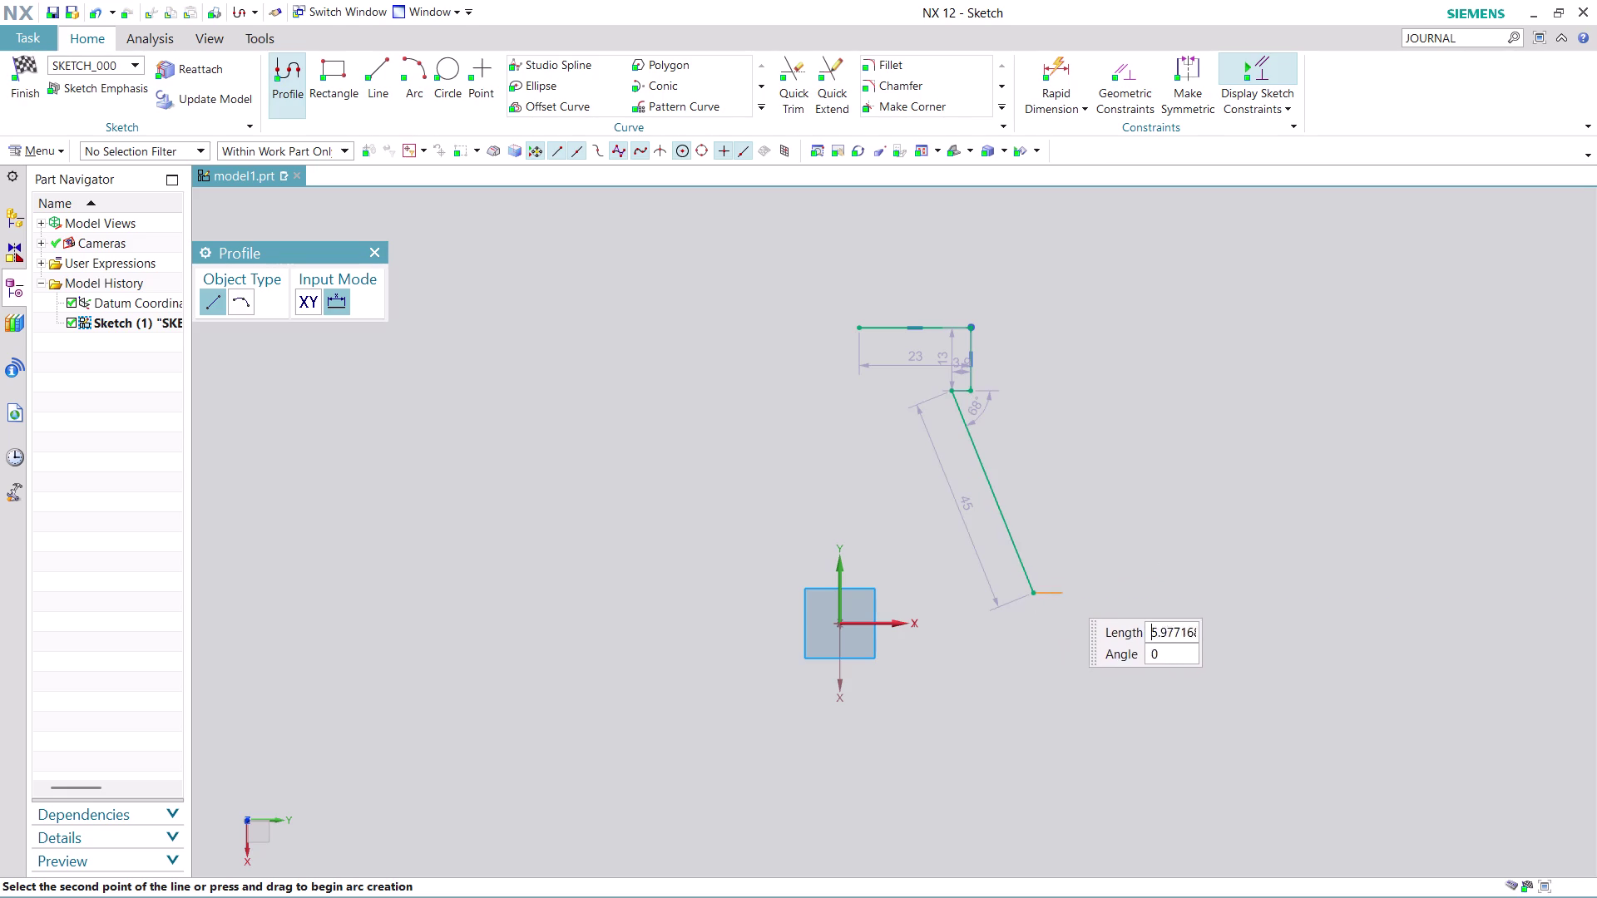
click(1107, 593)
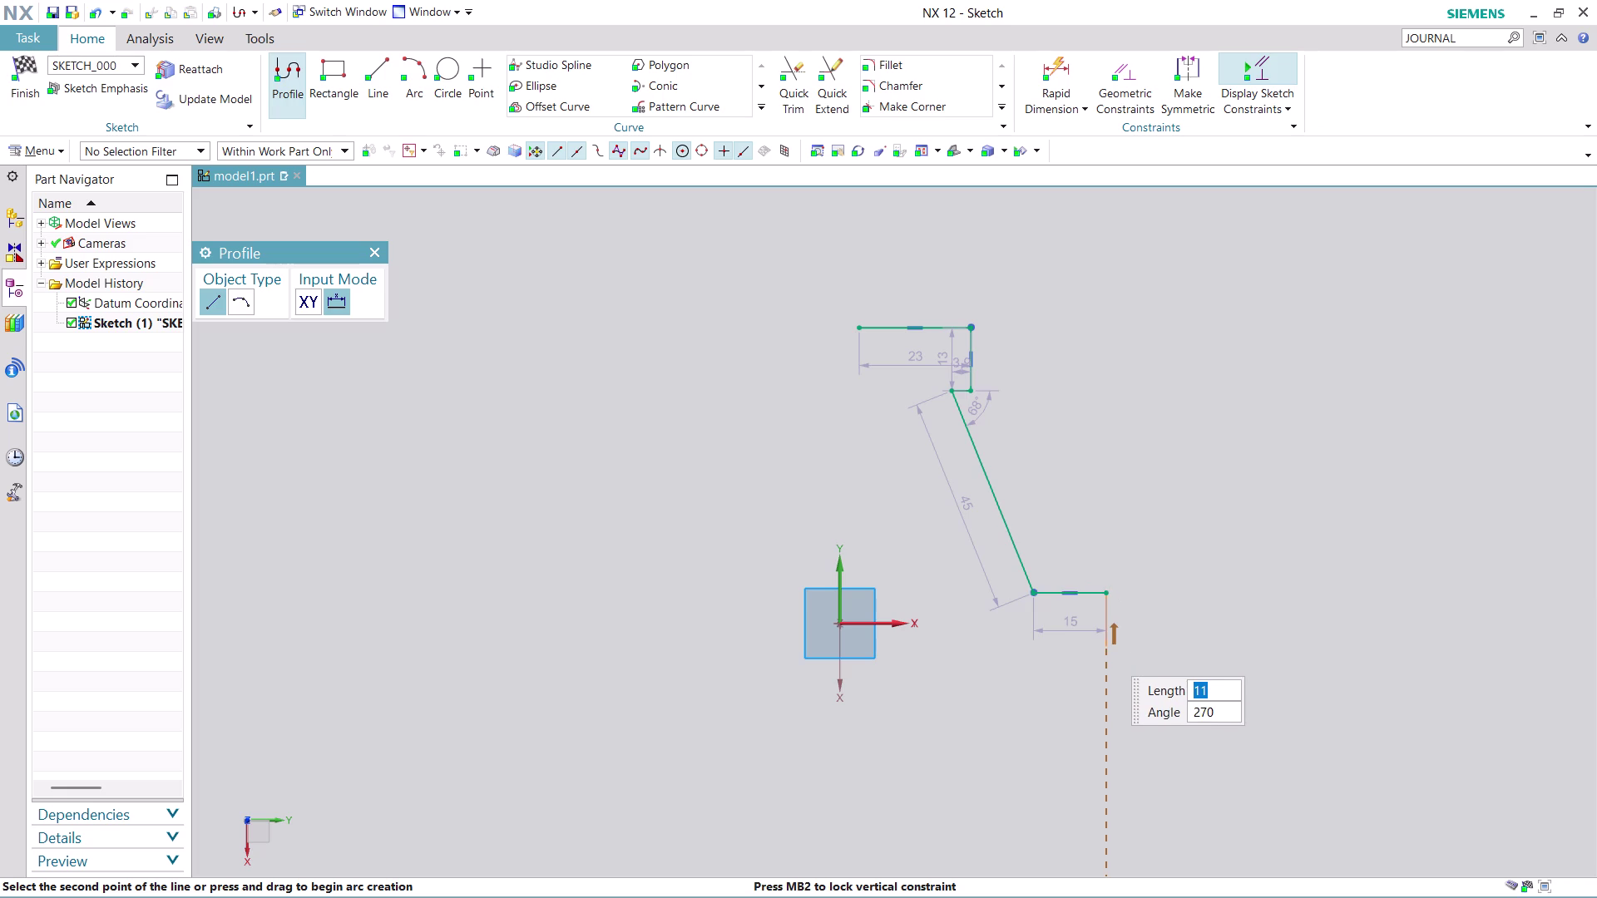
click(1104, 649)
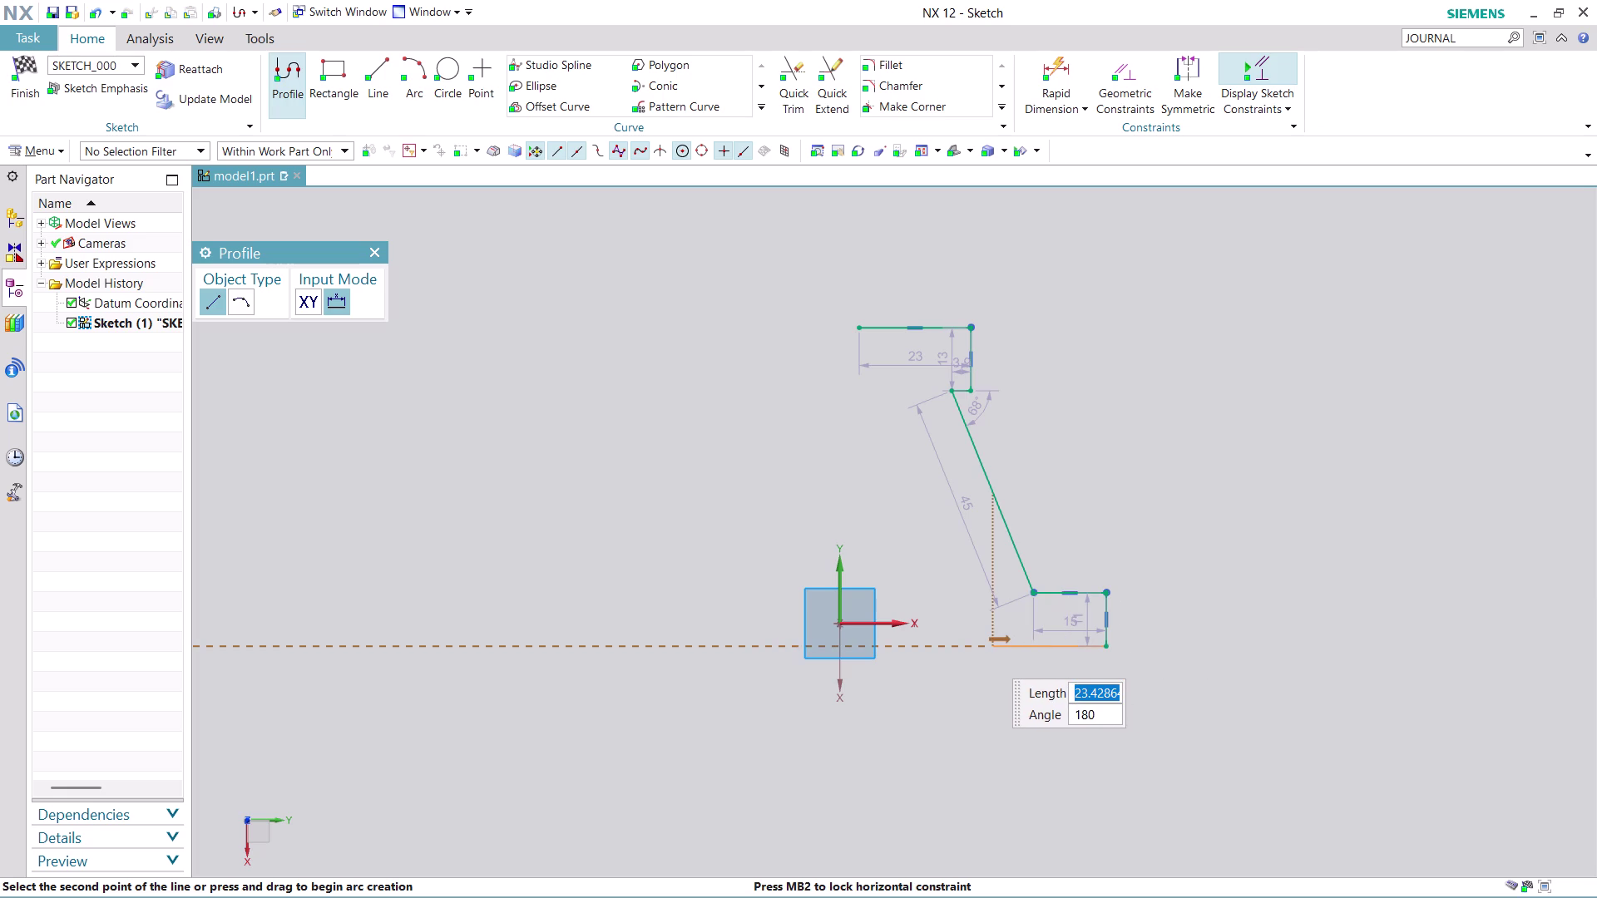
click(984, 652)
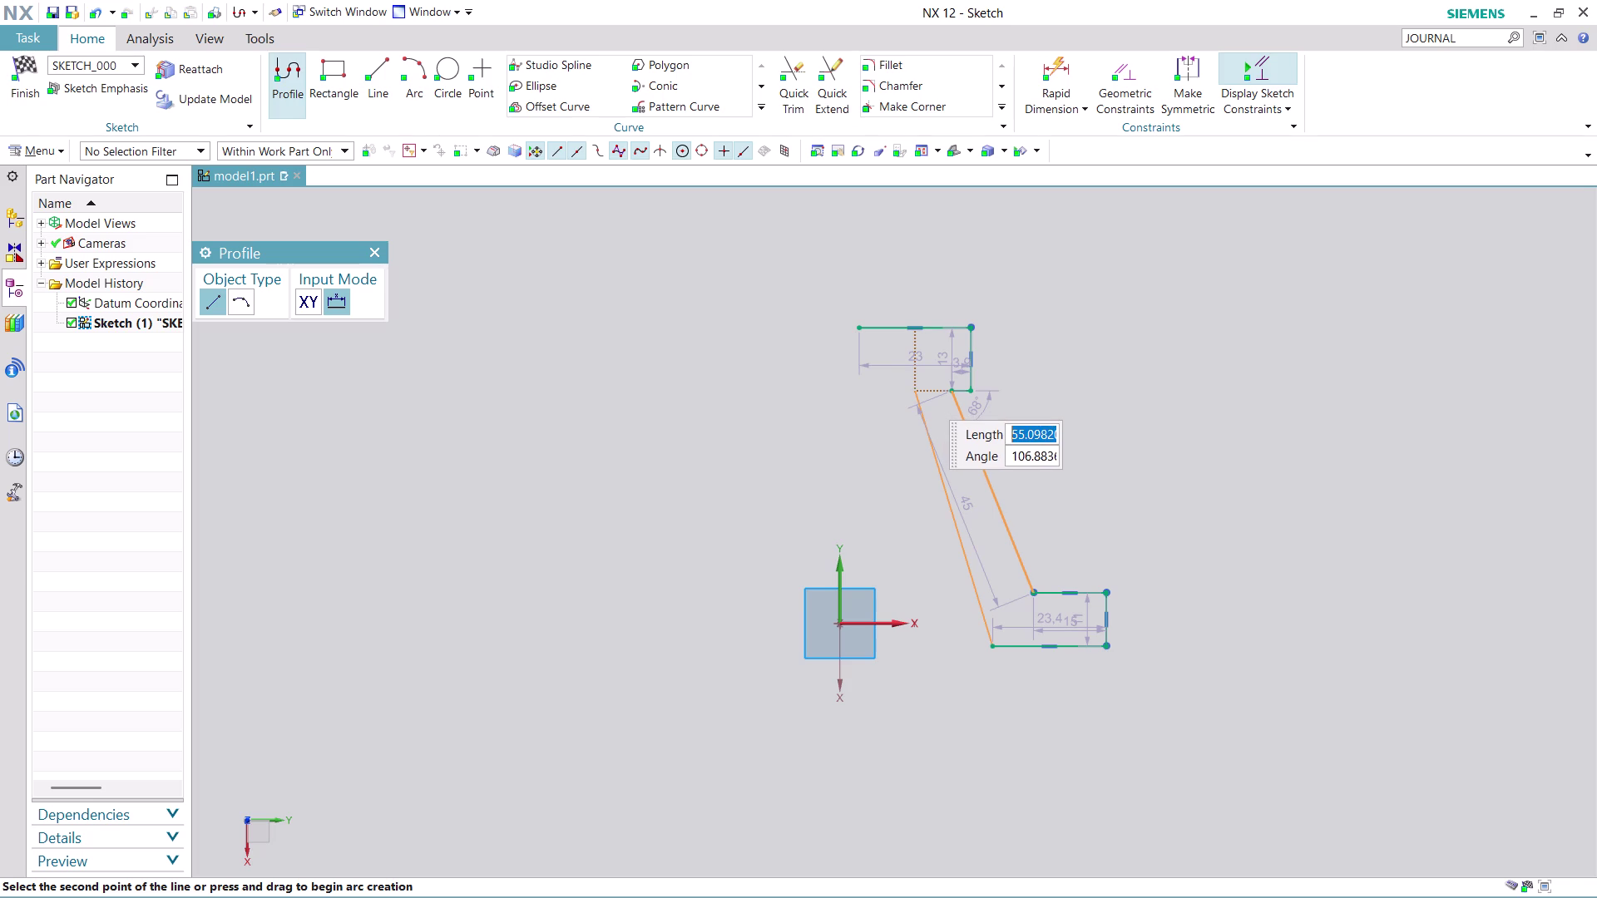
Finish the return line, then draw the vertical back edge and bottom edge.
click(922, 392)
click(921, 328)
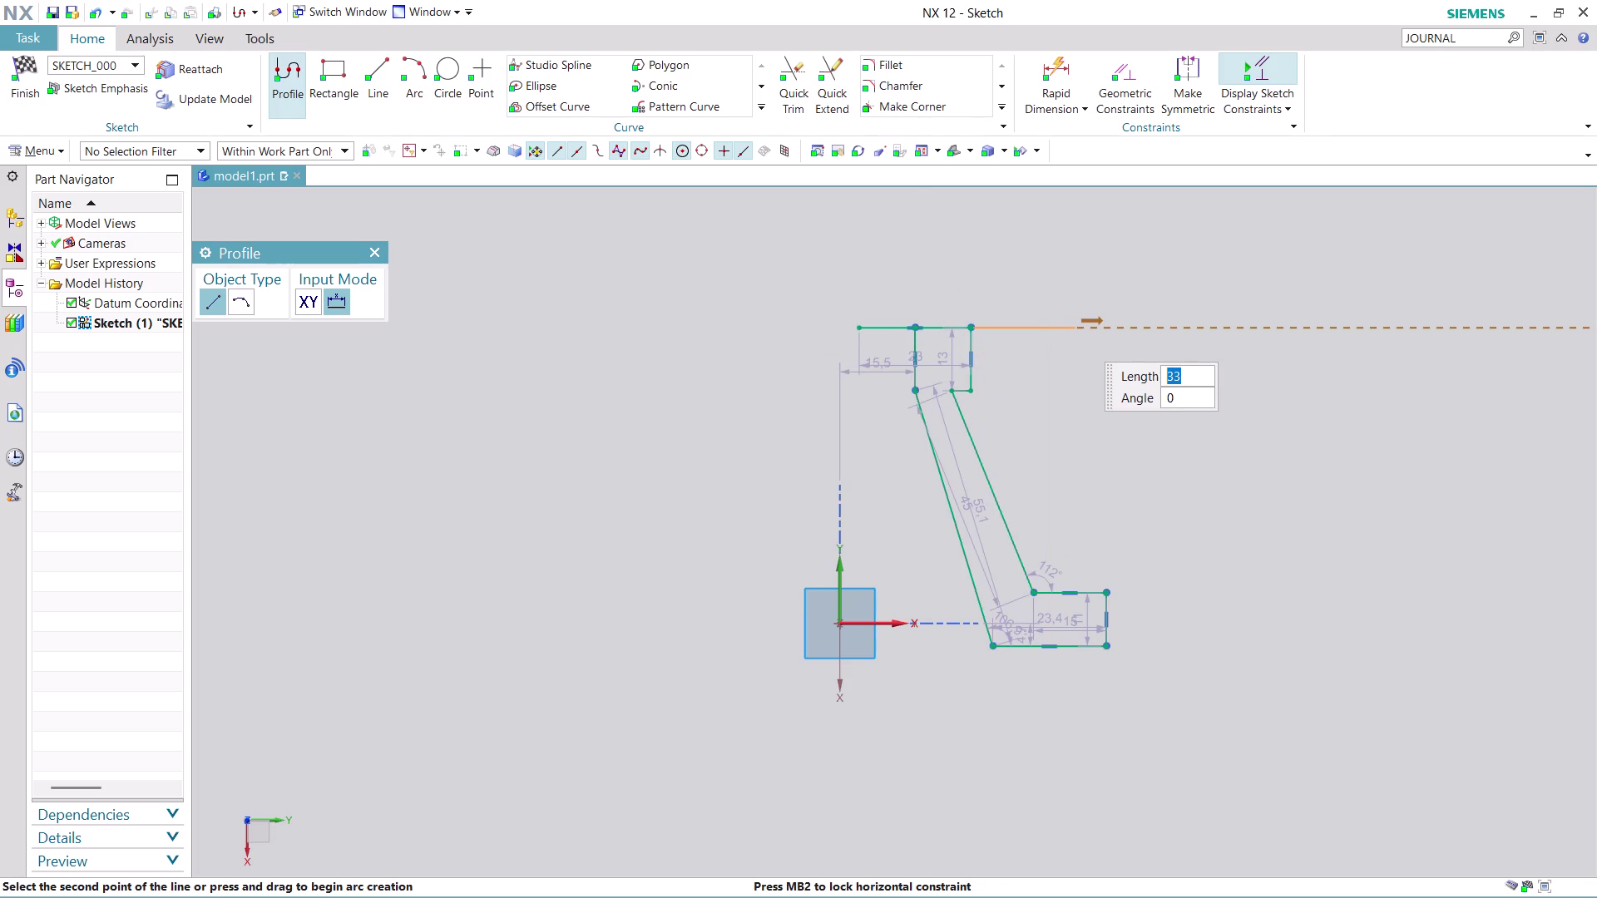
key(Escape)
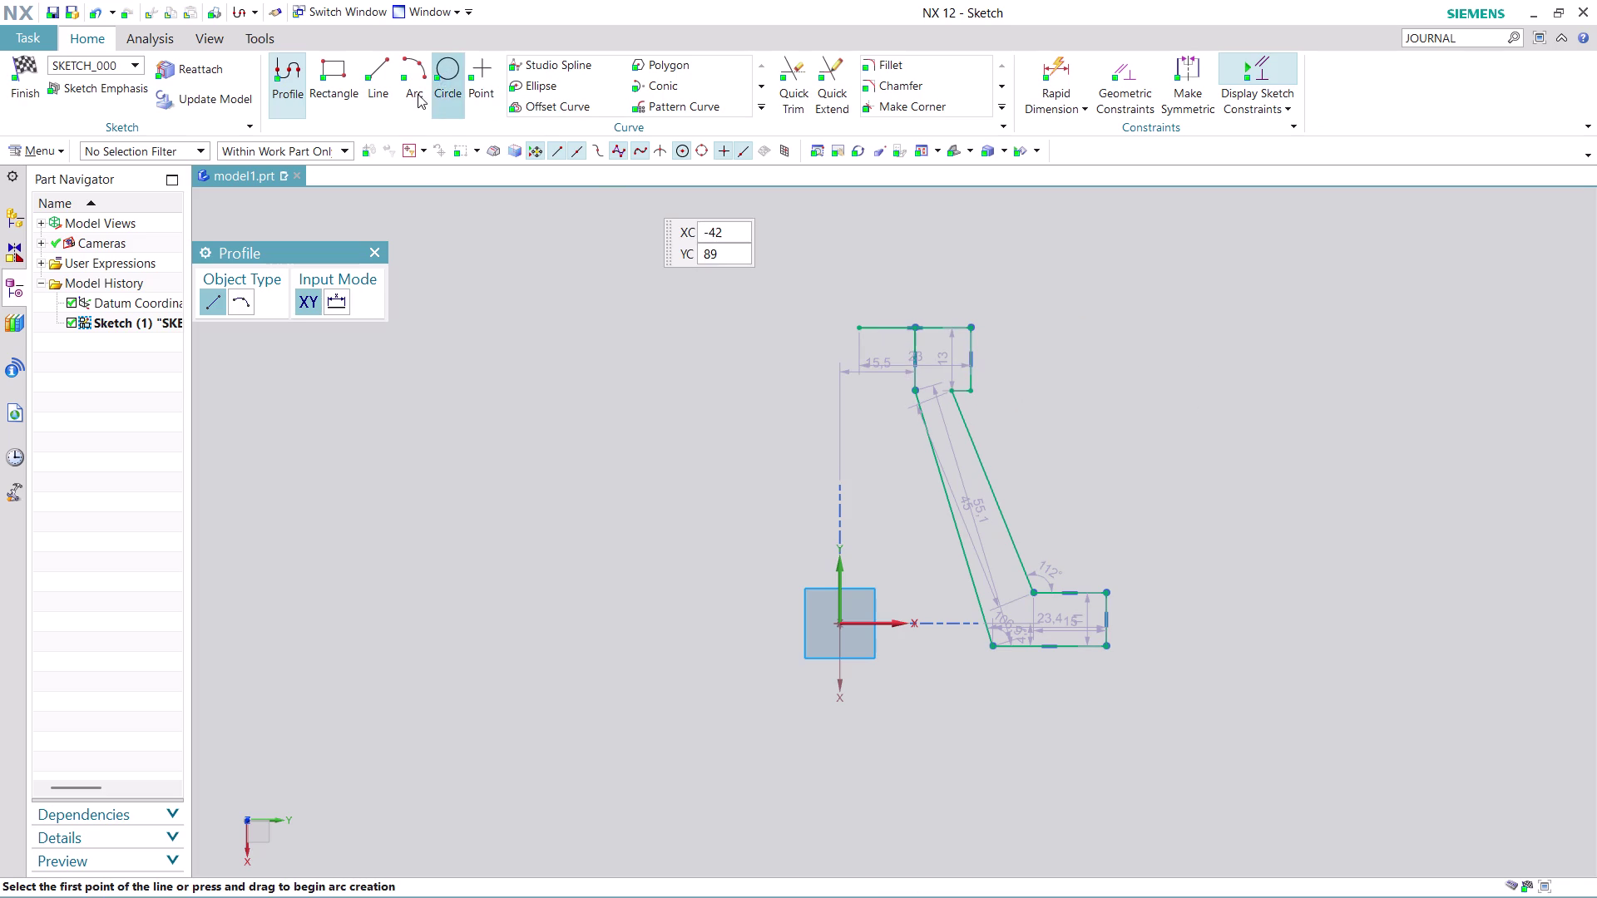
click(858, 328)
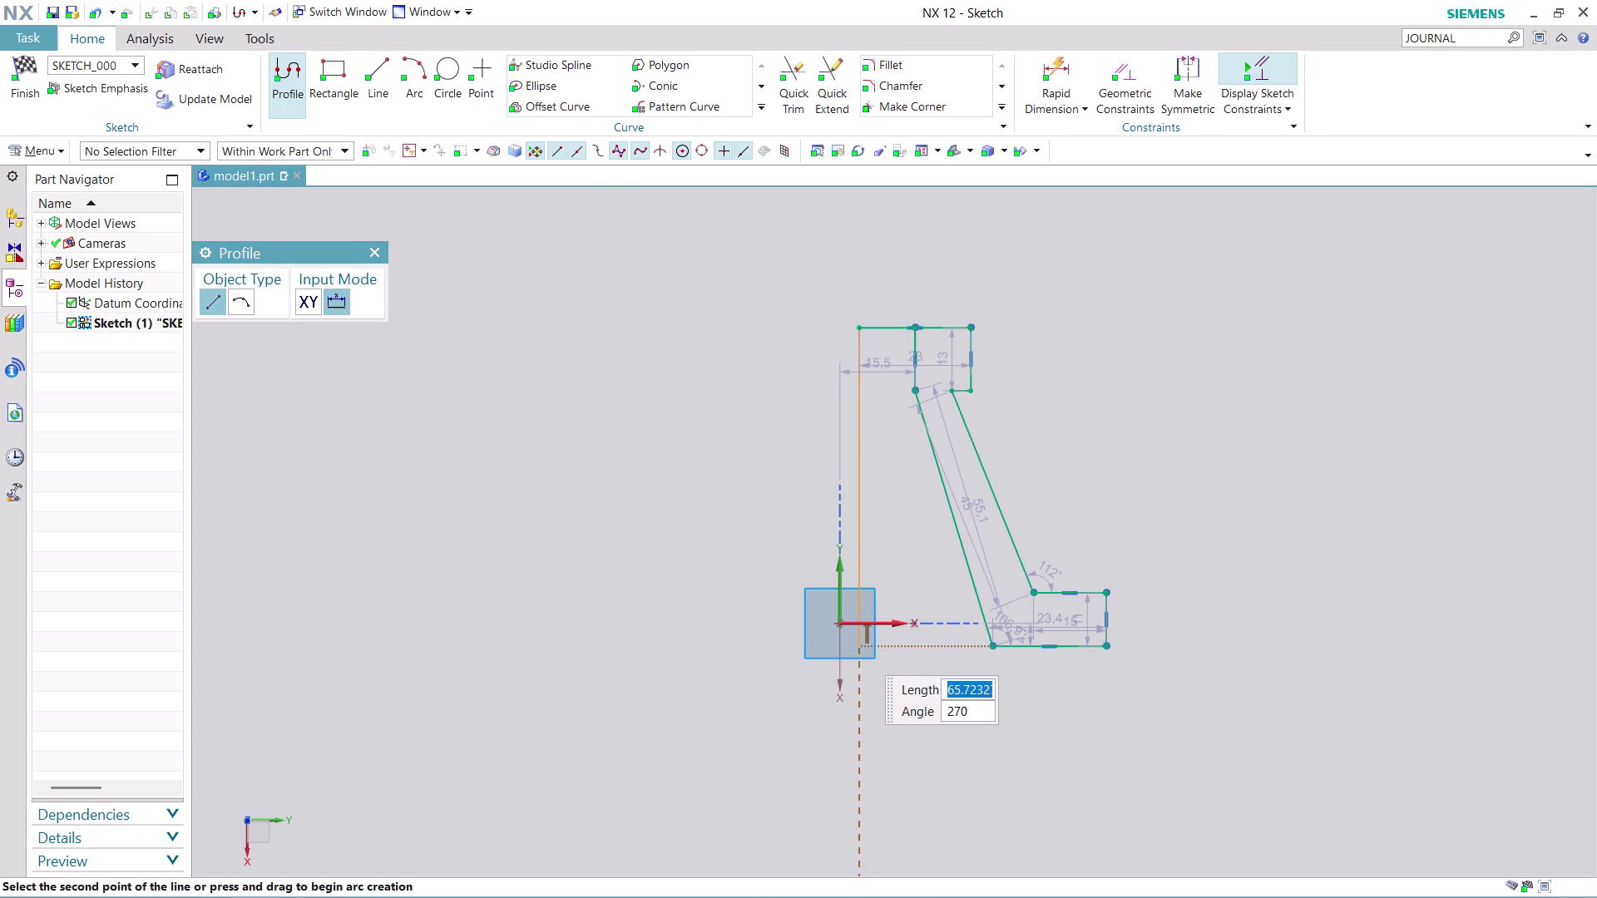
click(858, 648)
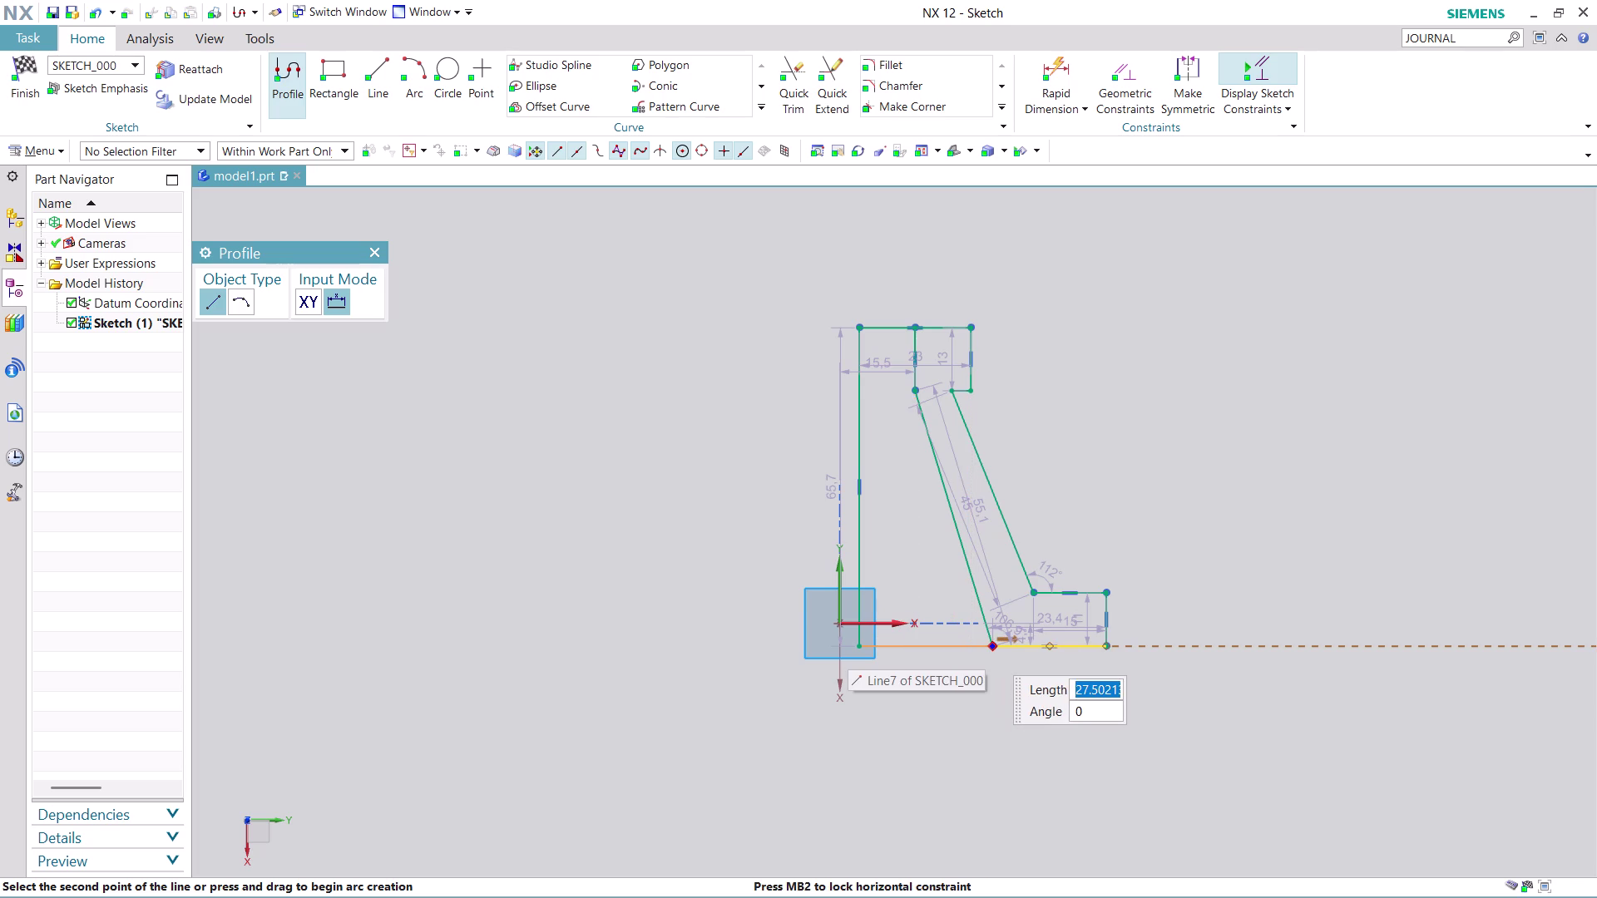
click(985, 648)
key(Escape)
Exit the Profile tool and zoom around to review the closed outline.
scroll(down, 3)
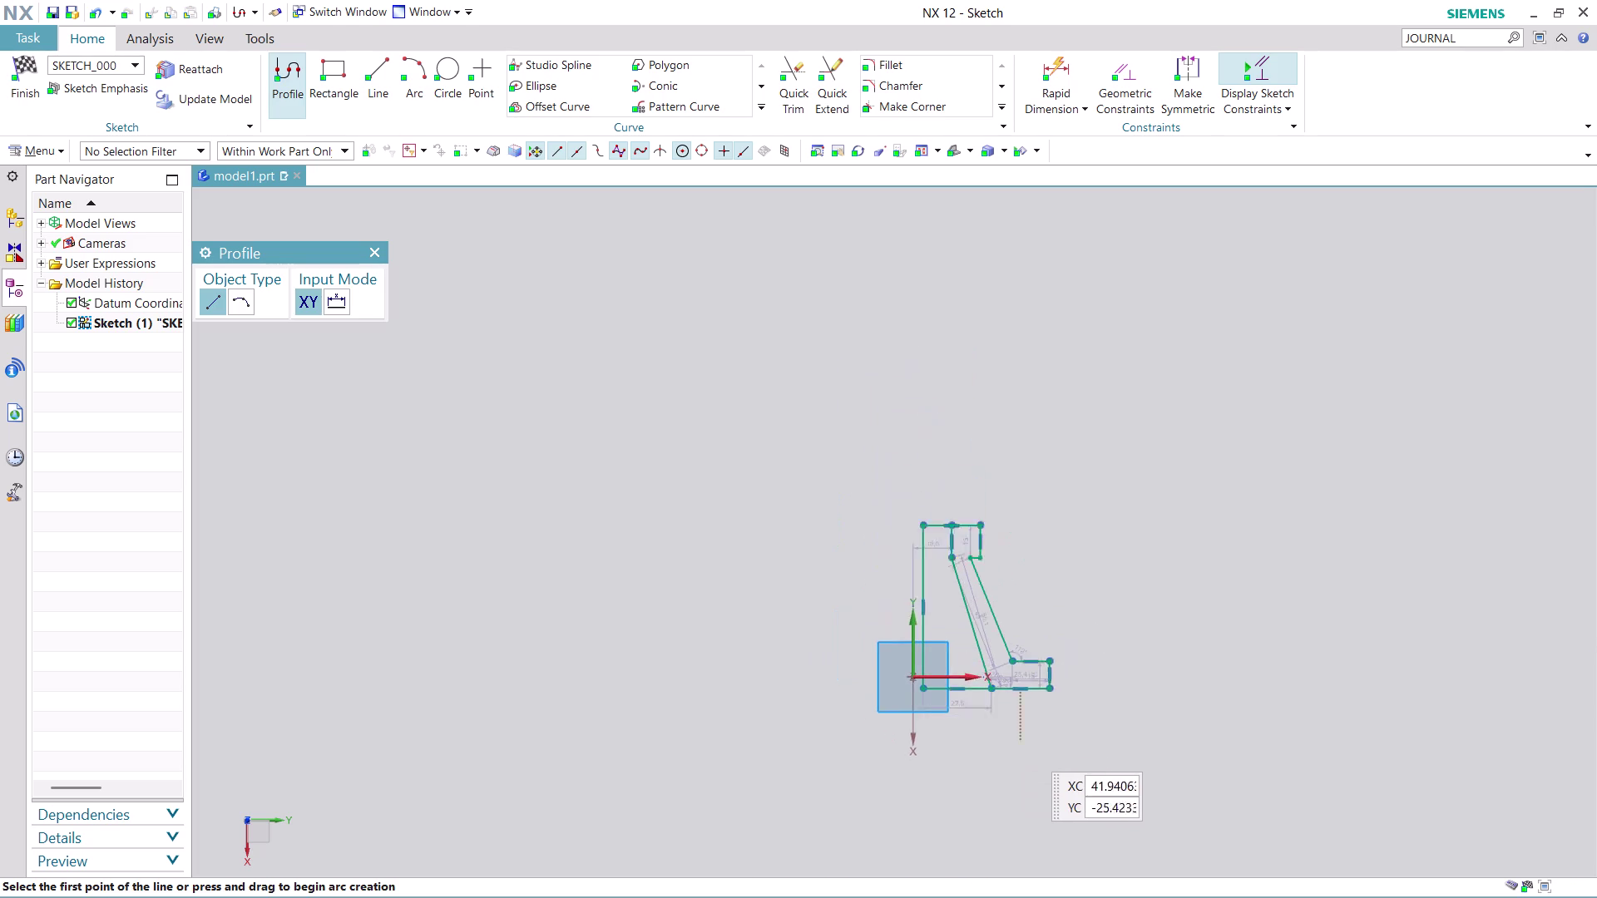
scroll(down, 3)
scroll(up, 3)
scroll(up, 3)
scroll(down, 3)
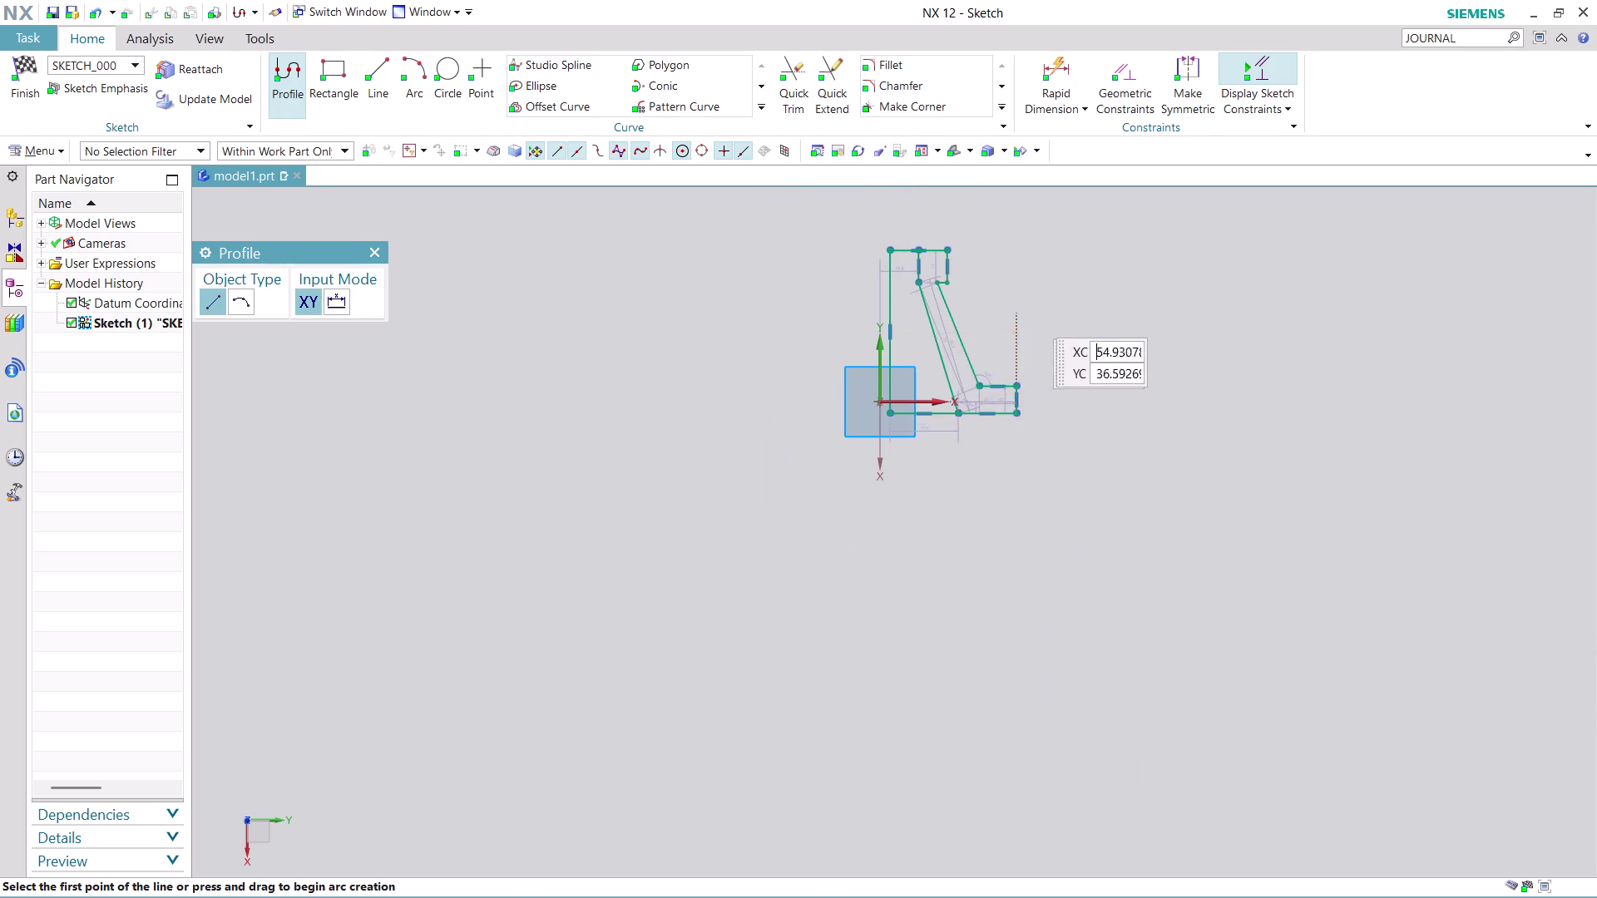
key(Escape)
scroll(up, 3)
scroll(down, 3)
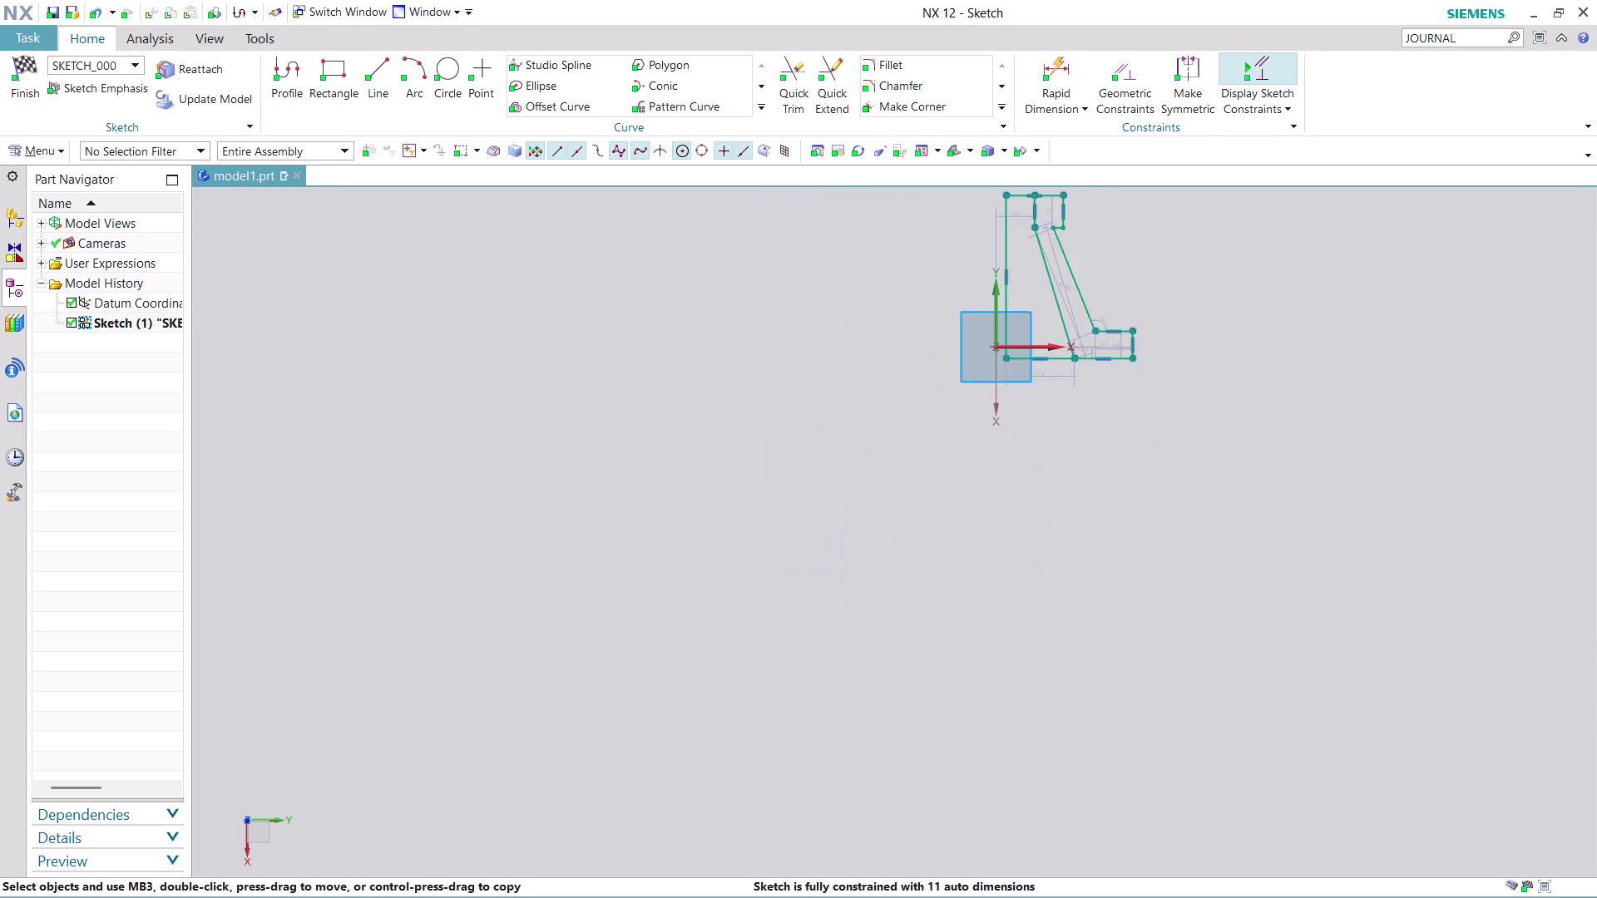
scroll(down, 3)
scroll(up, 3)
scroll(up, 3)
scroll(up, 3)
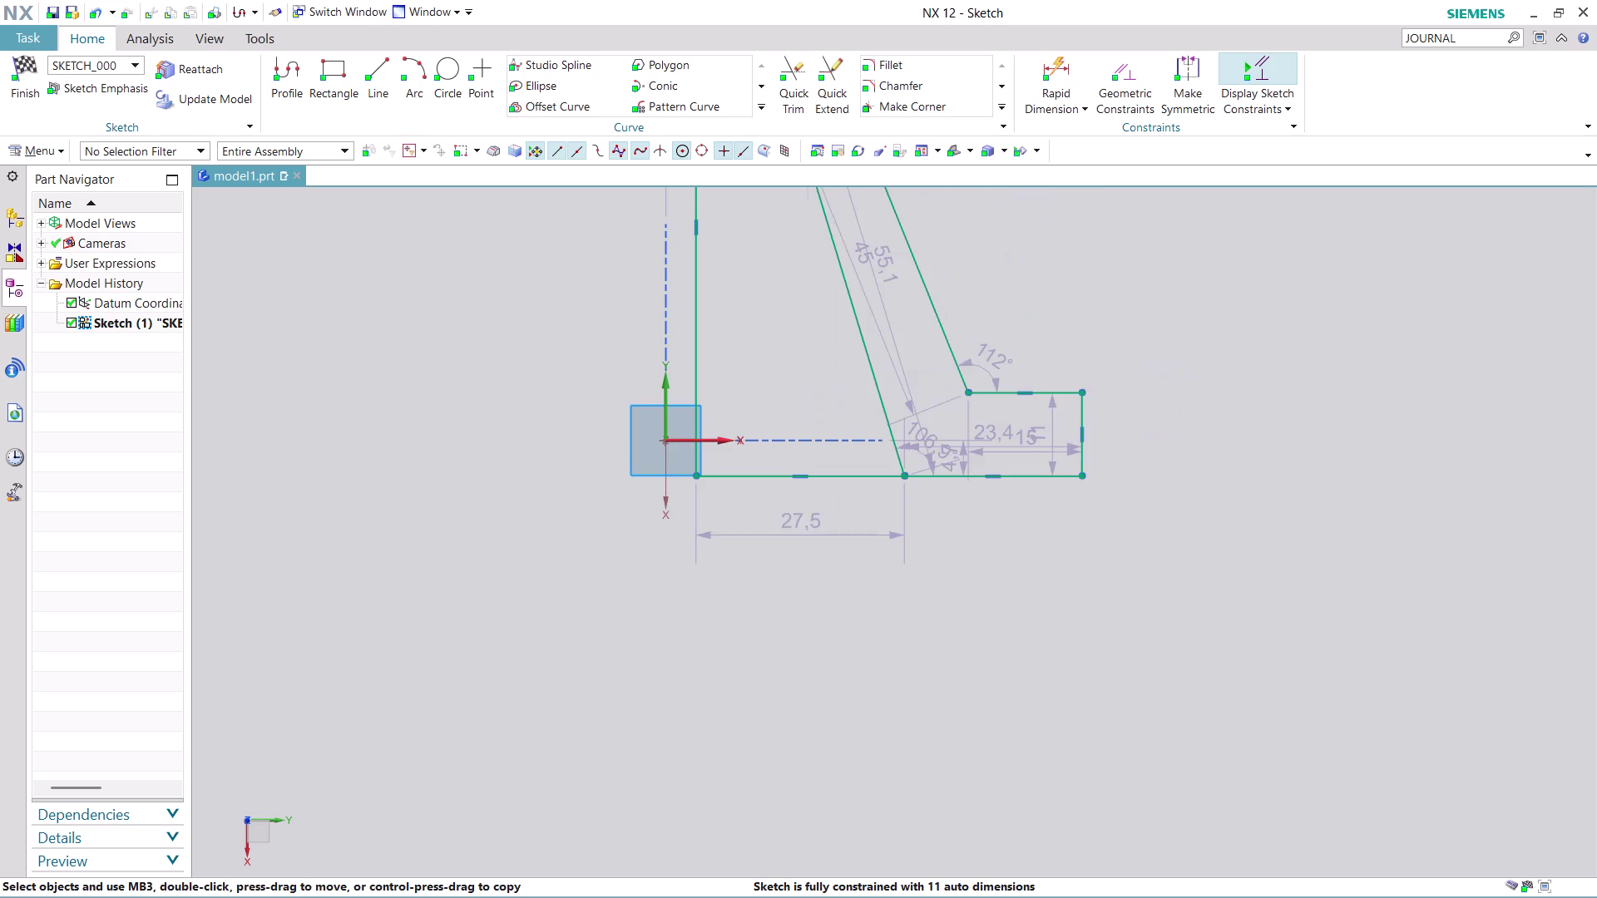
scroll(up, 3)
scroll(up, 3)
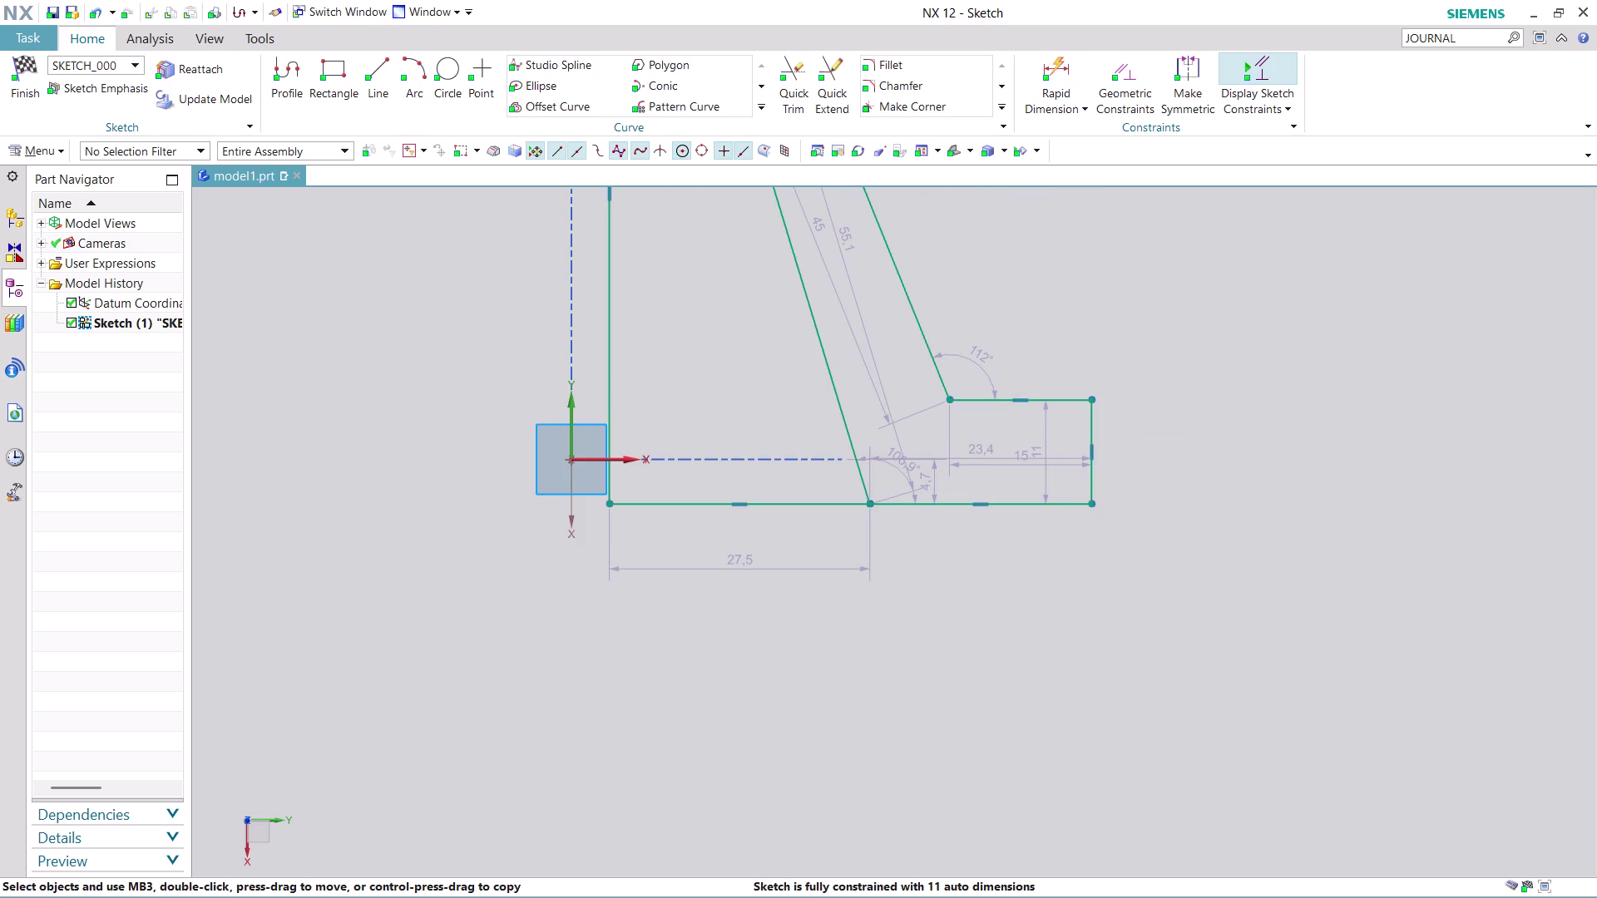
click(1058, 64)
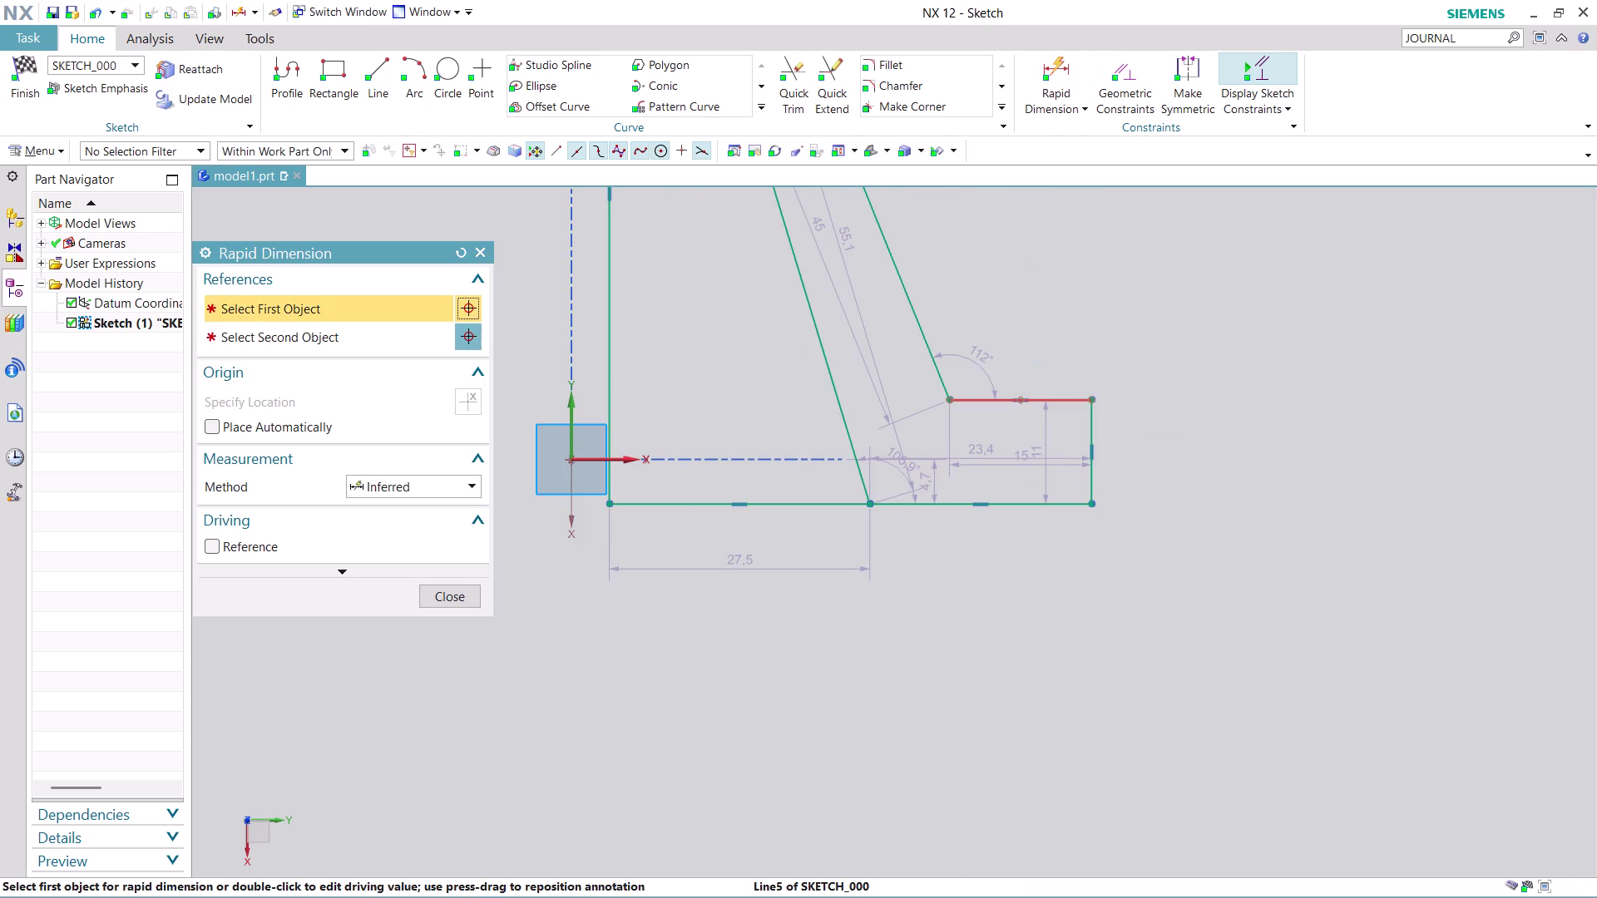
Dimension the foot height between its top and bottom edges as 10.
click(1008, 403)
click(1016, 505)
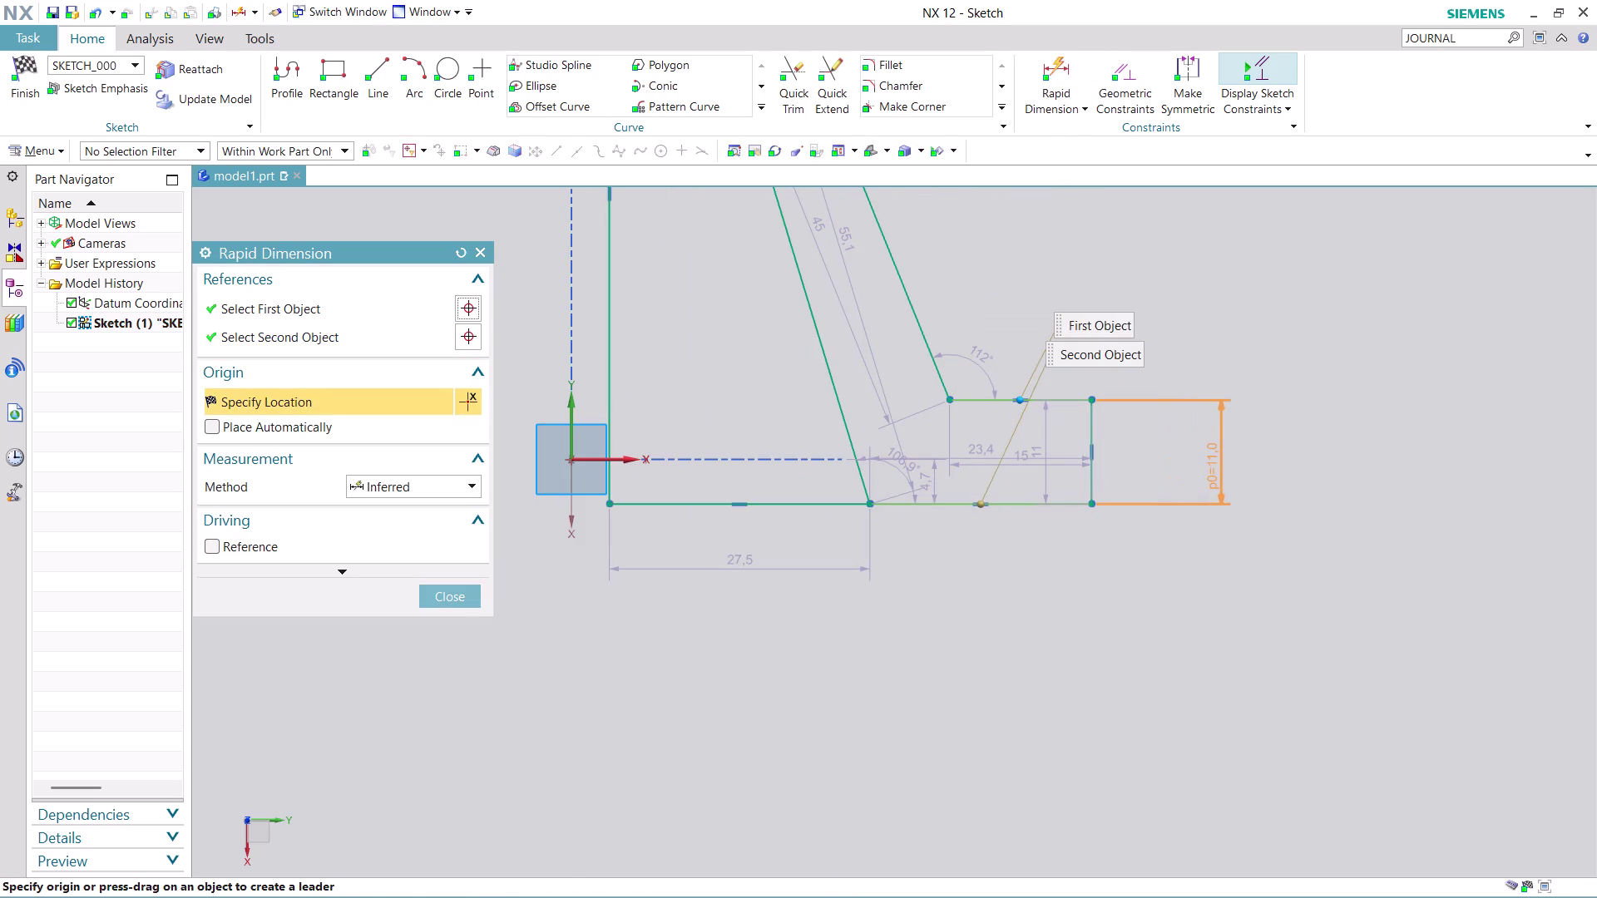
click(1213, 466)
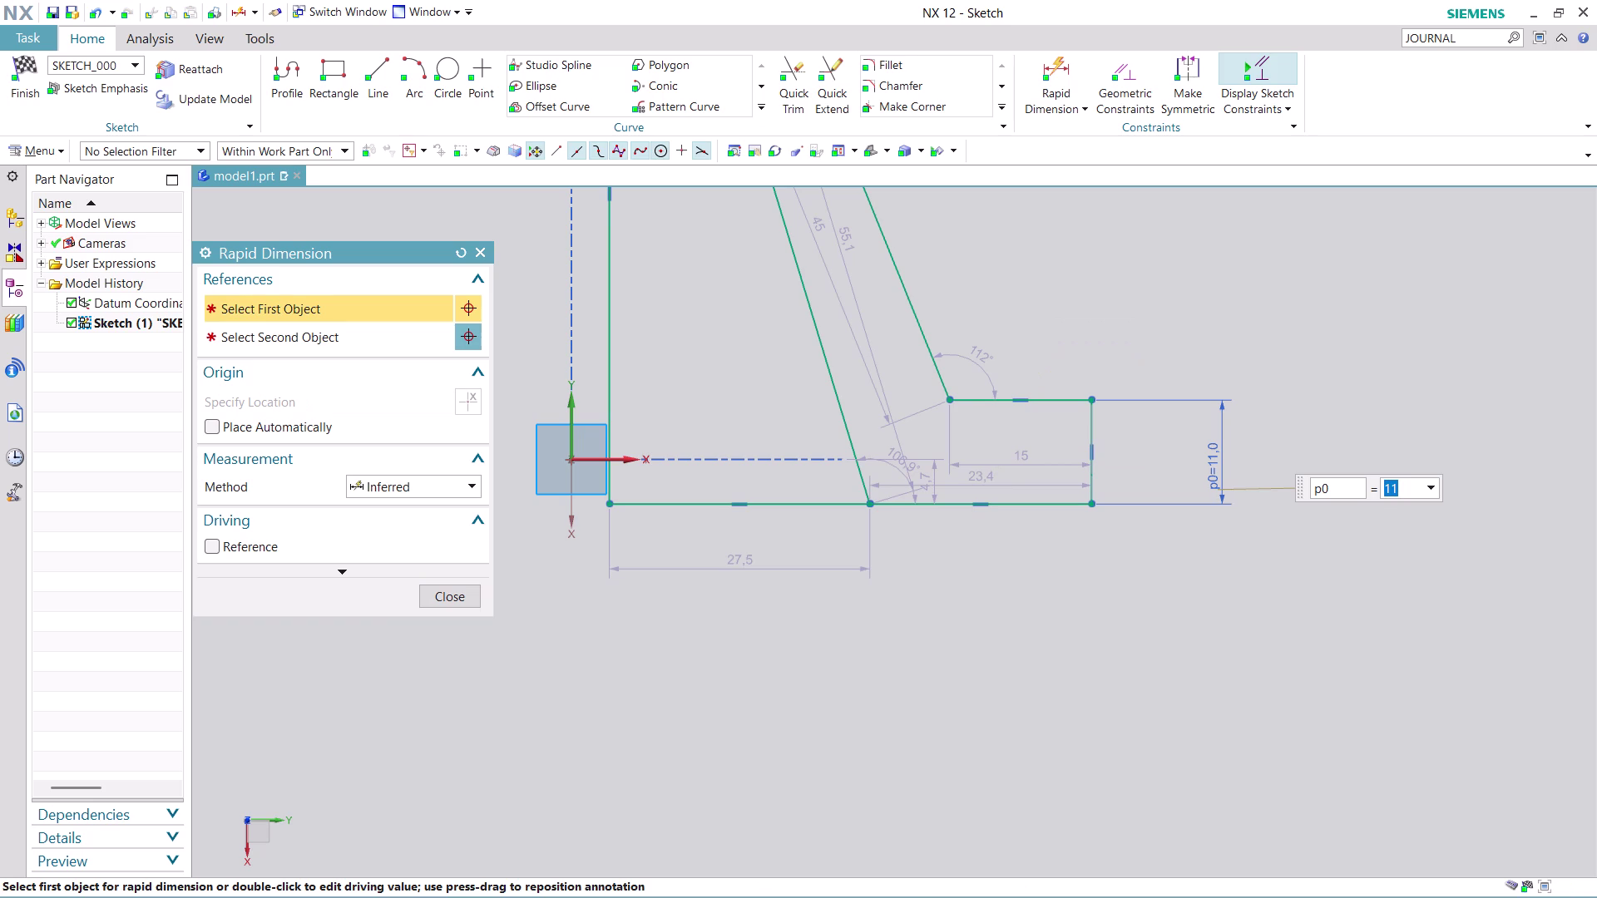
text(10)
key(Return)
scroll(down, 3)
scroll(up, 3)
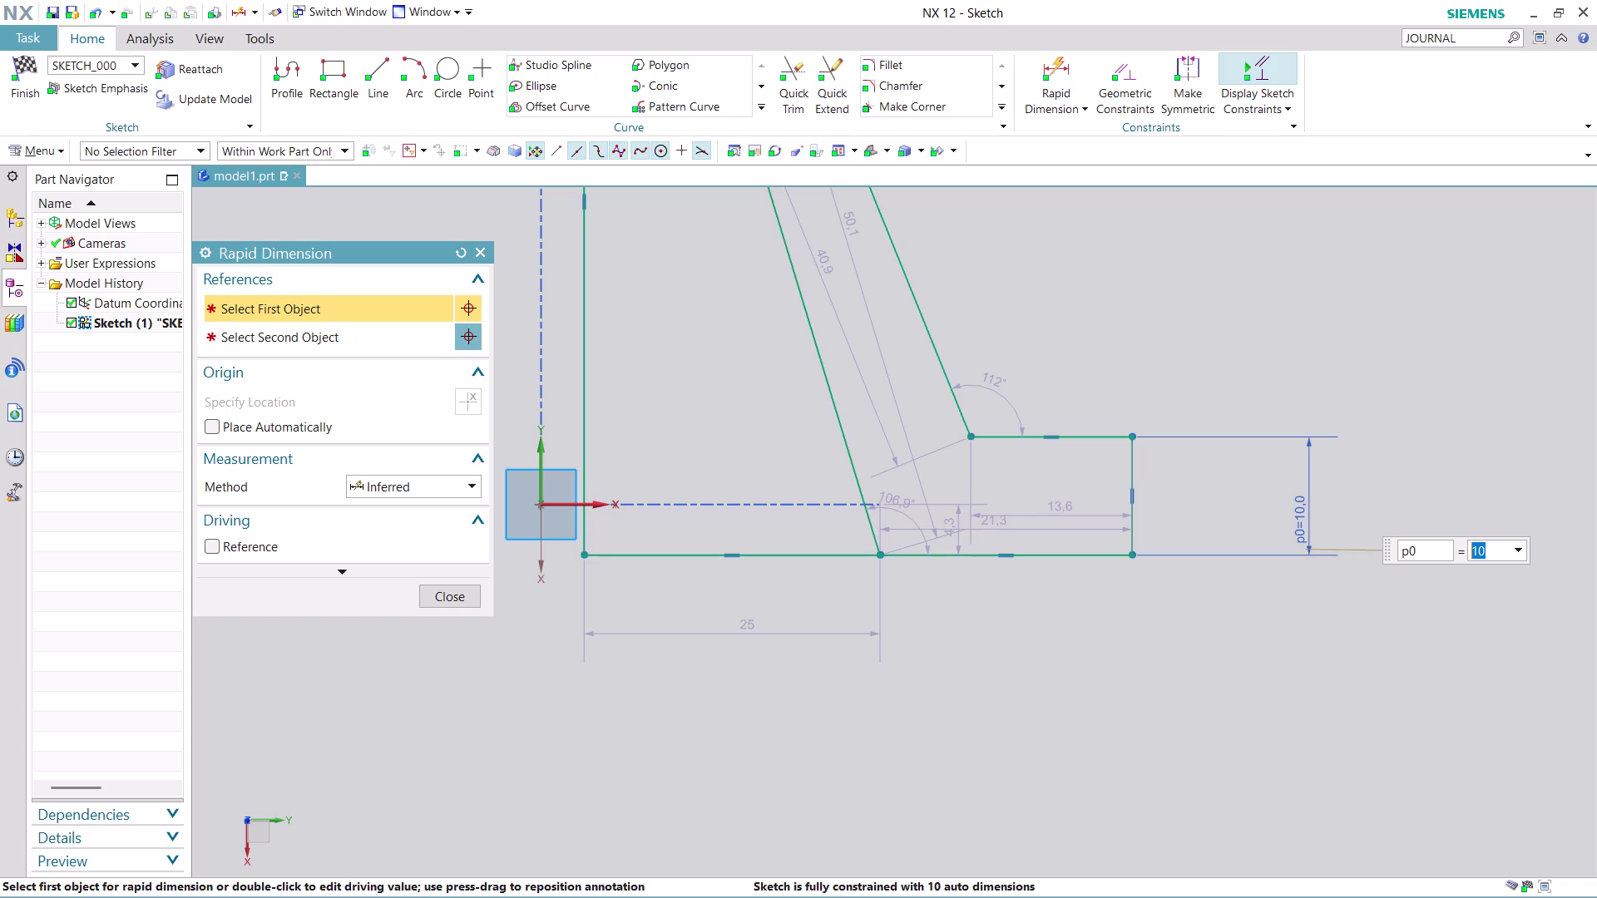
Set the slope-to-foot corner point 50 from the vertical axis.
click(971, 437)
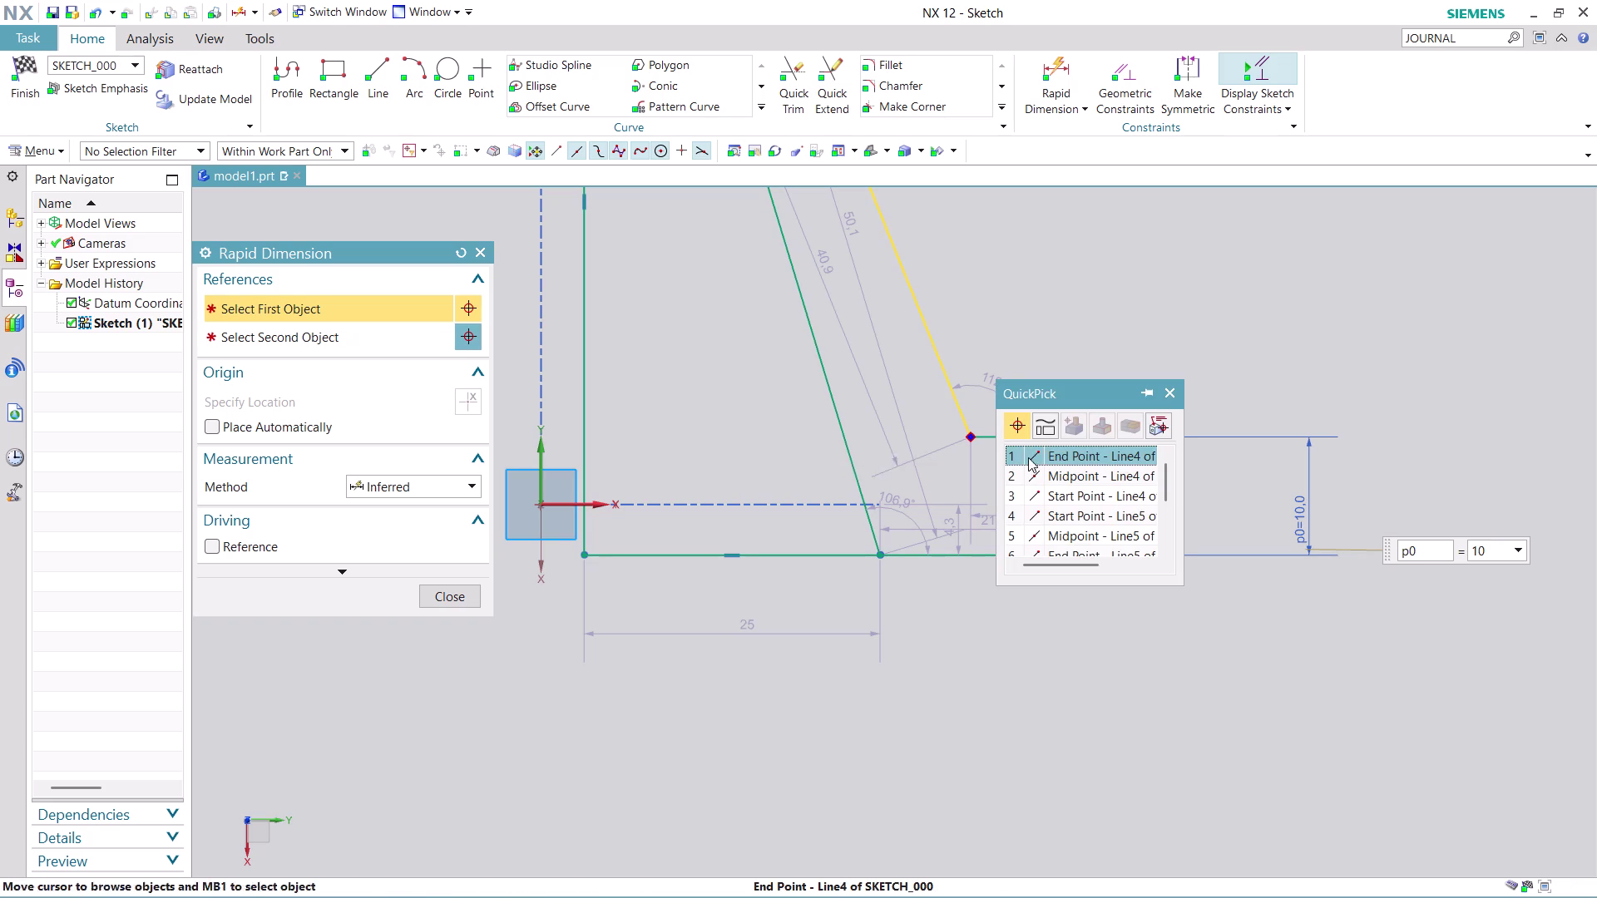
click(1054, 451)
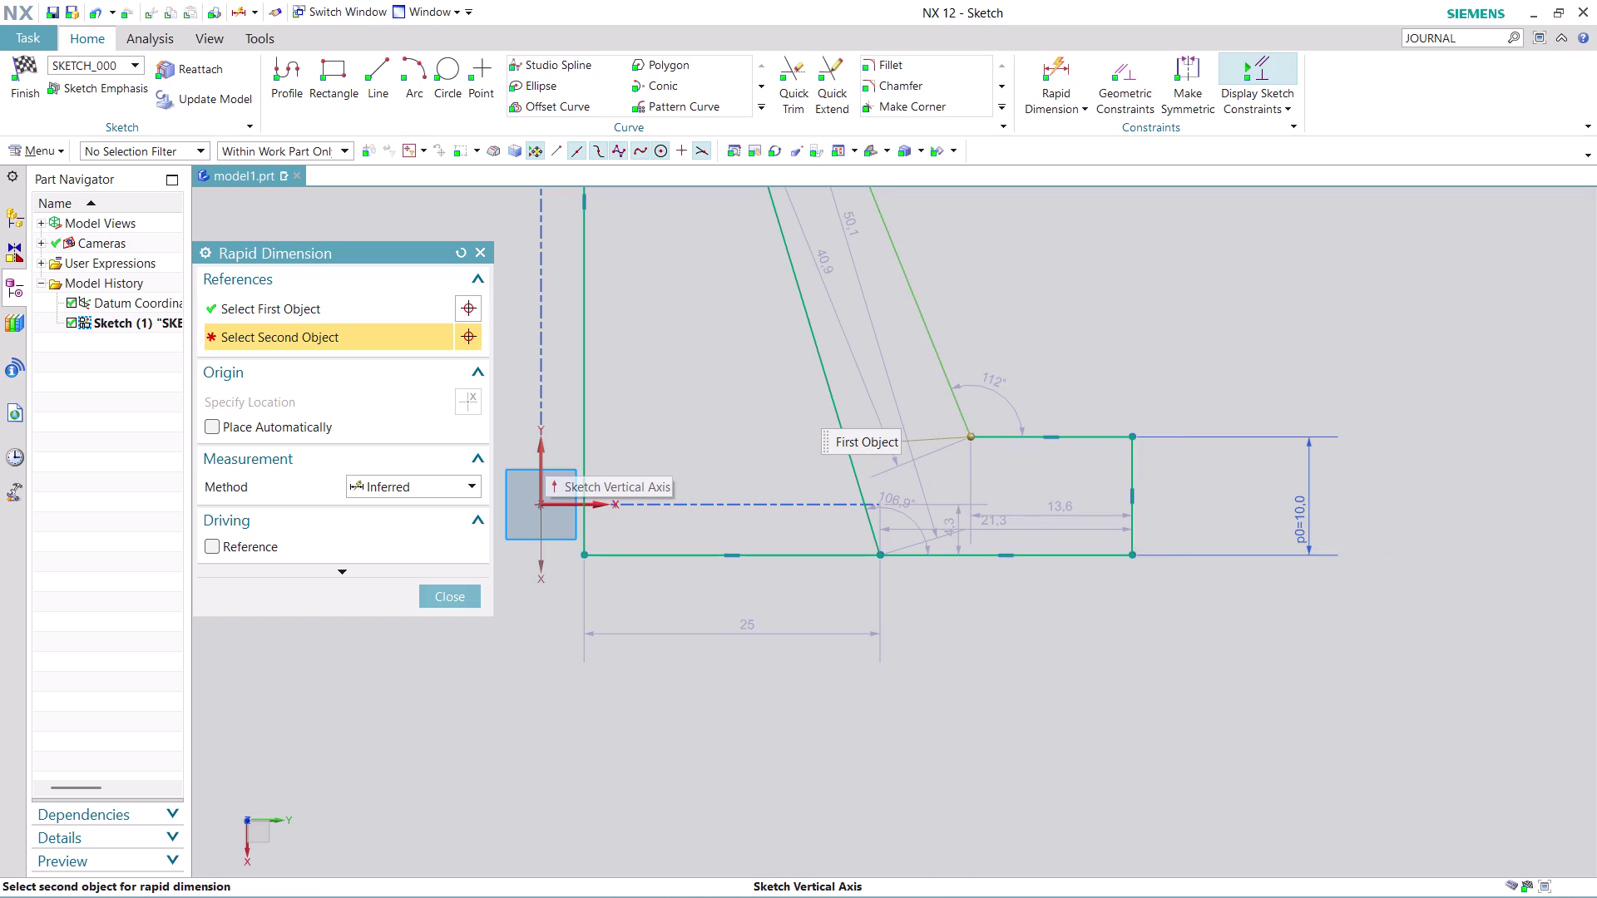
click(542, 458)
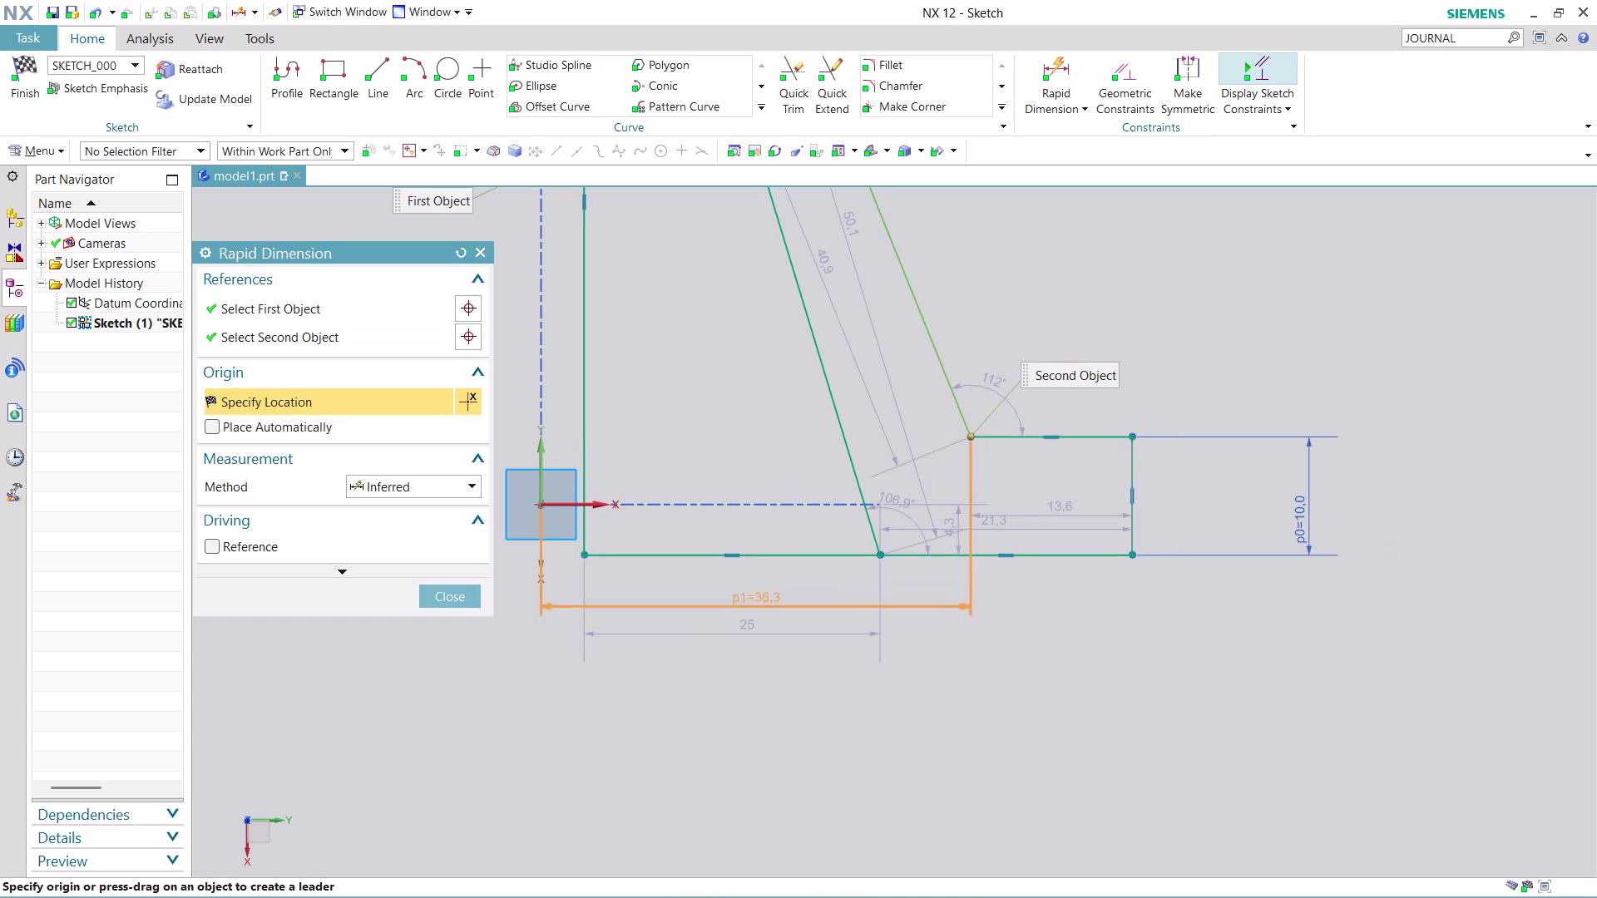
click(756, 707)
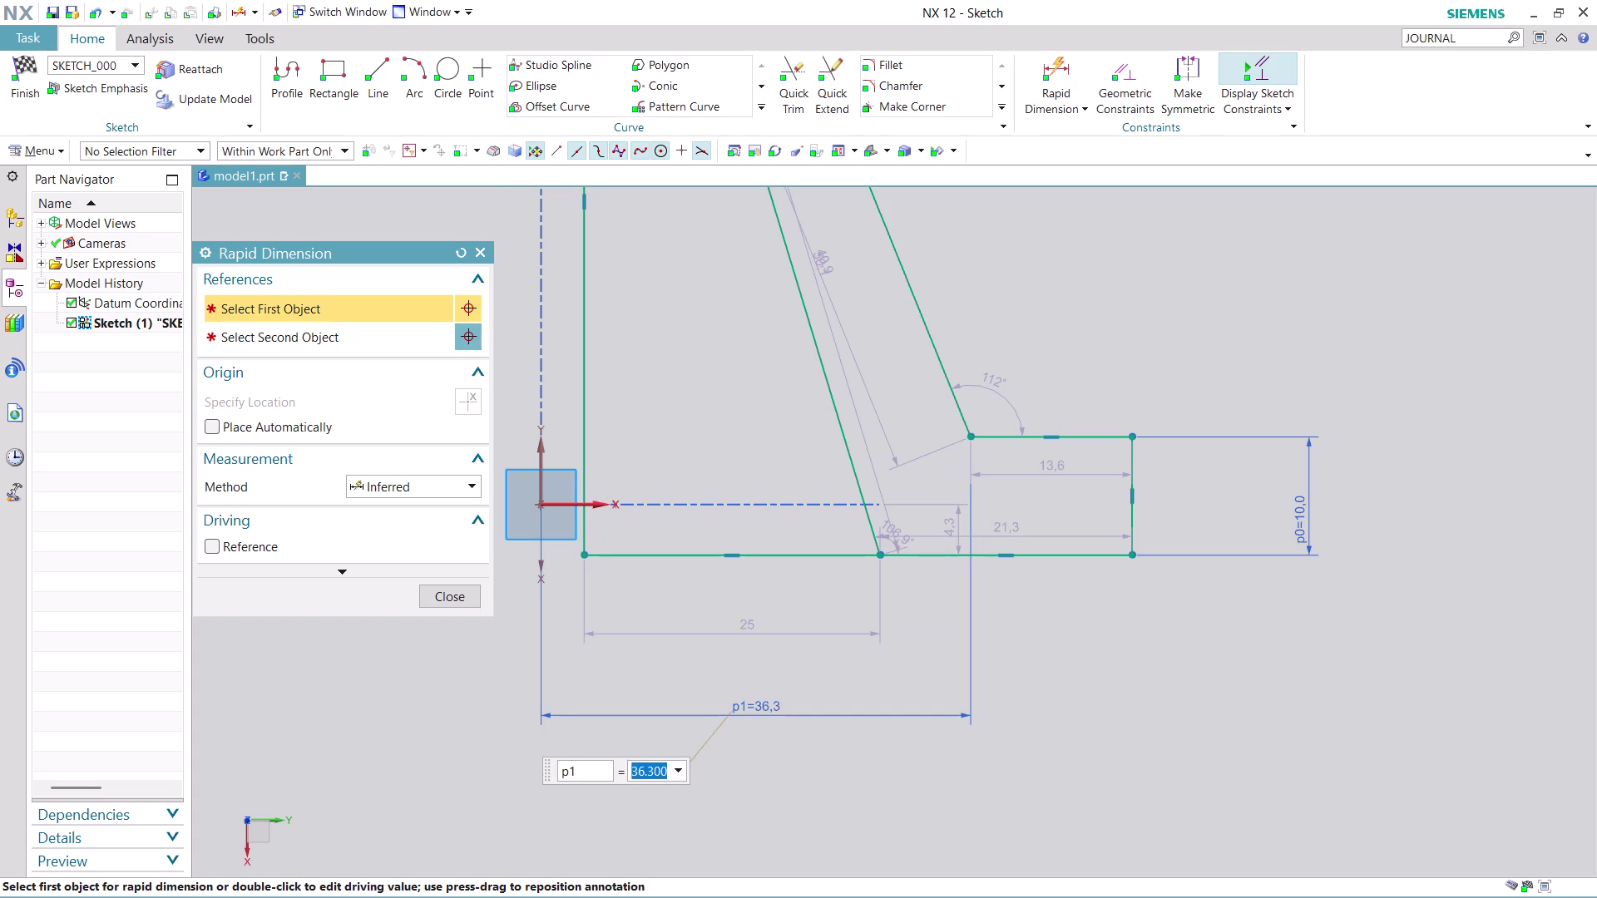
text(50)
key(Return)
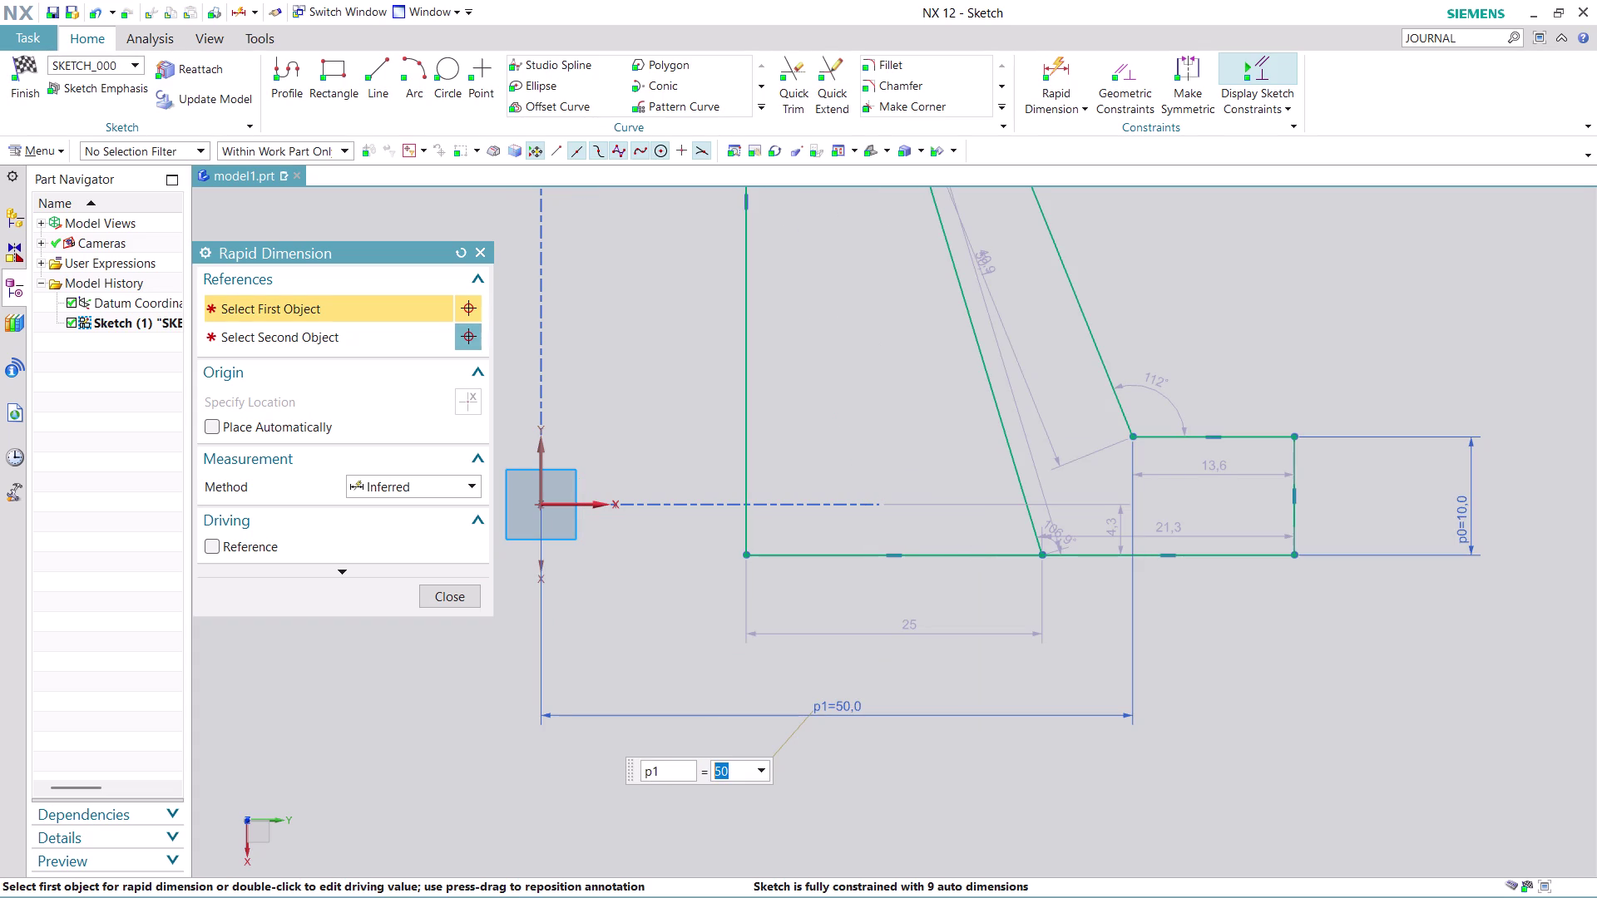
Set the sloped leg's bottom corner 50 from the vertical axis.
click(1042, 556)
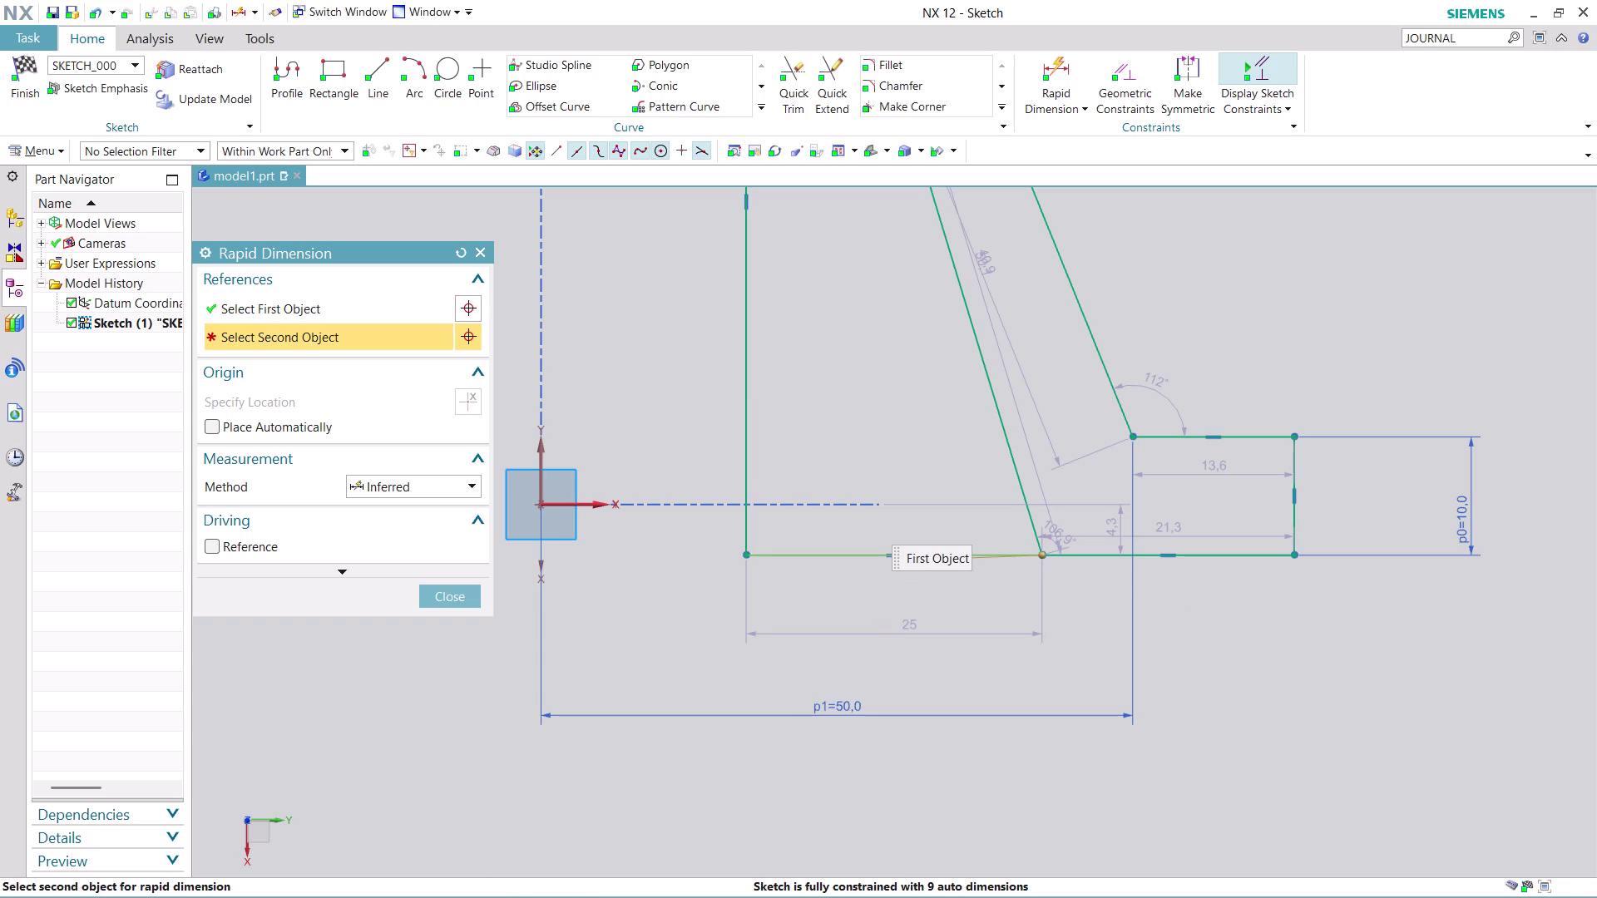
click(540, 469)
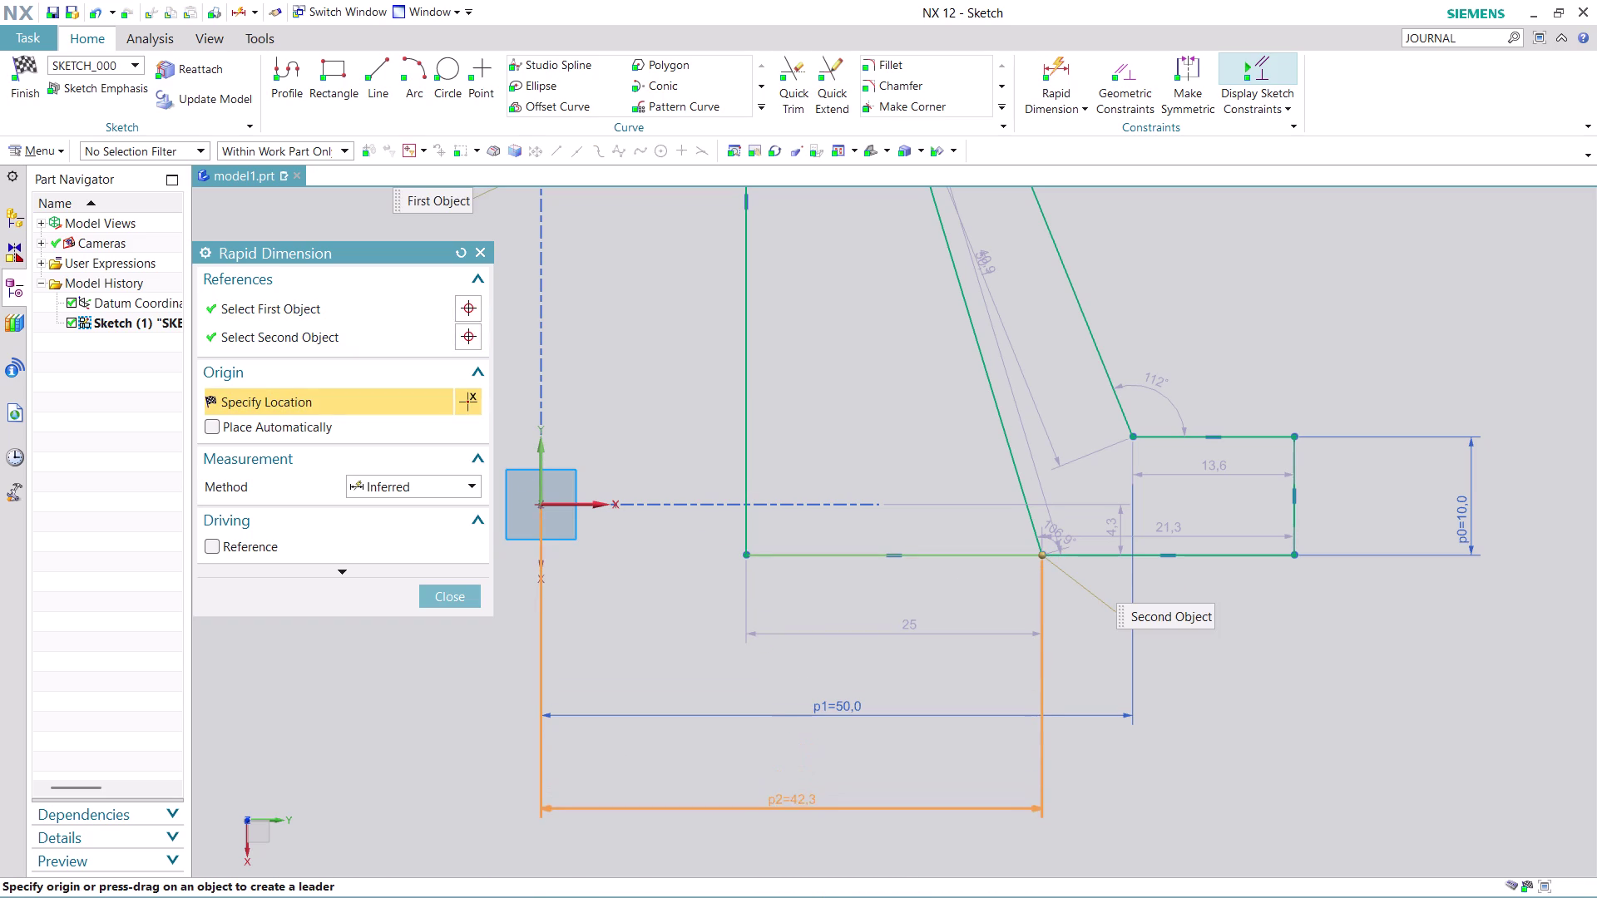
click(832, 799)
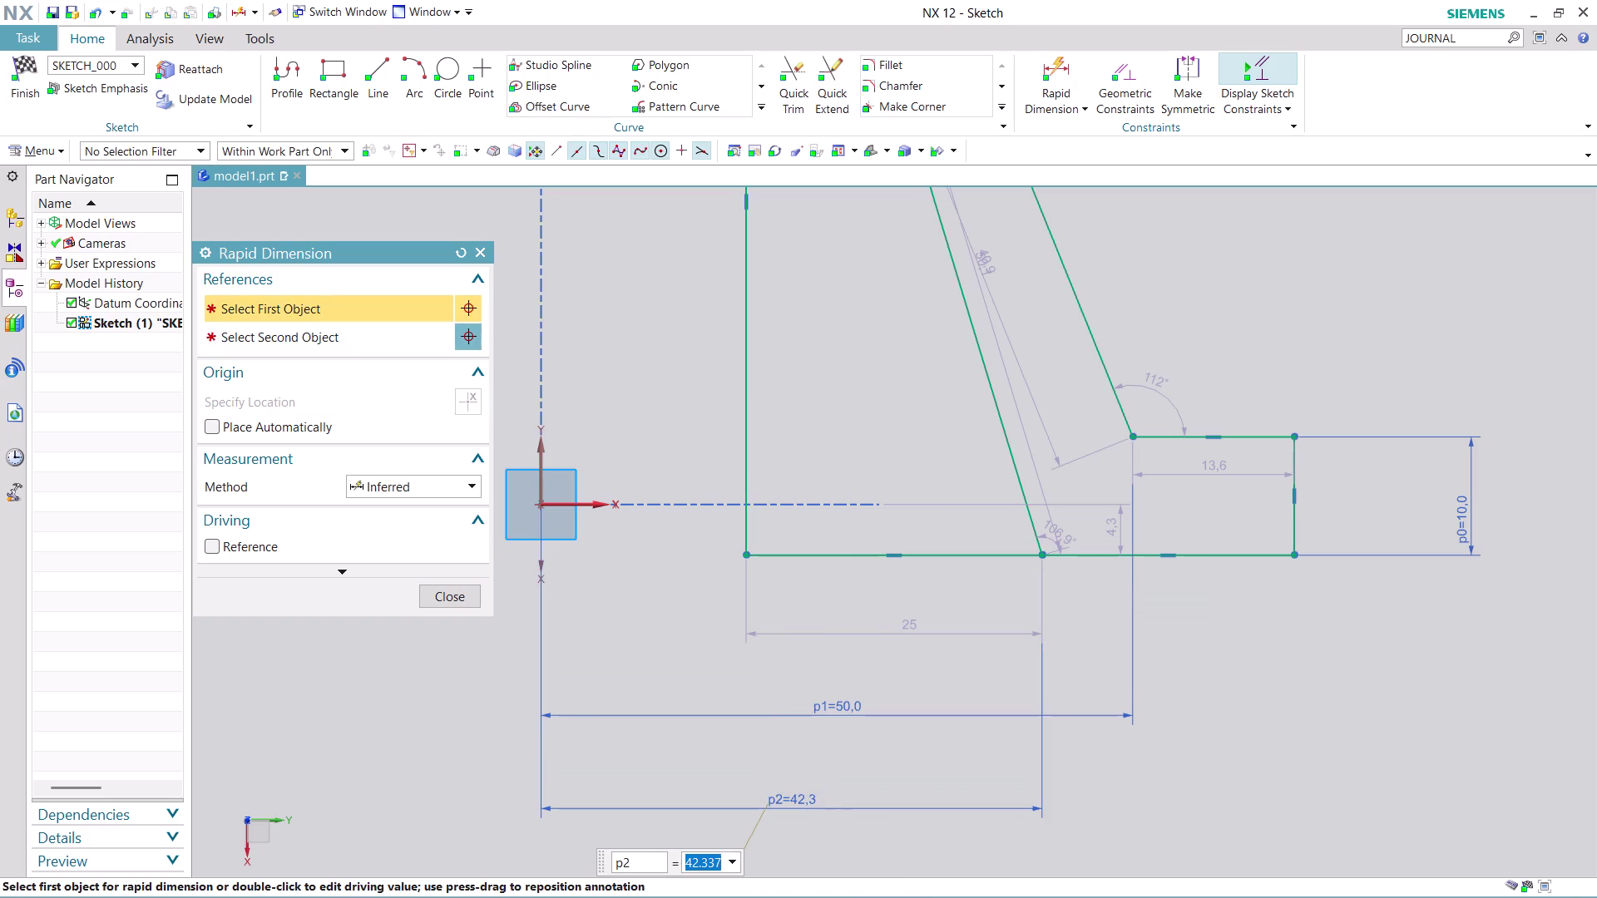
text(50)
key(Return)
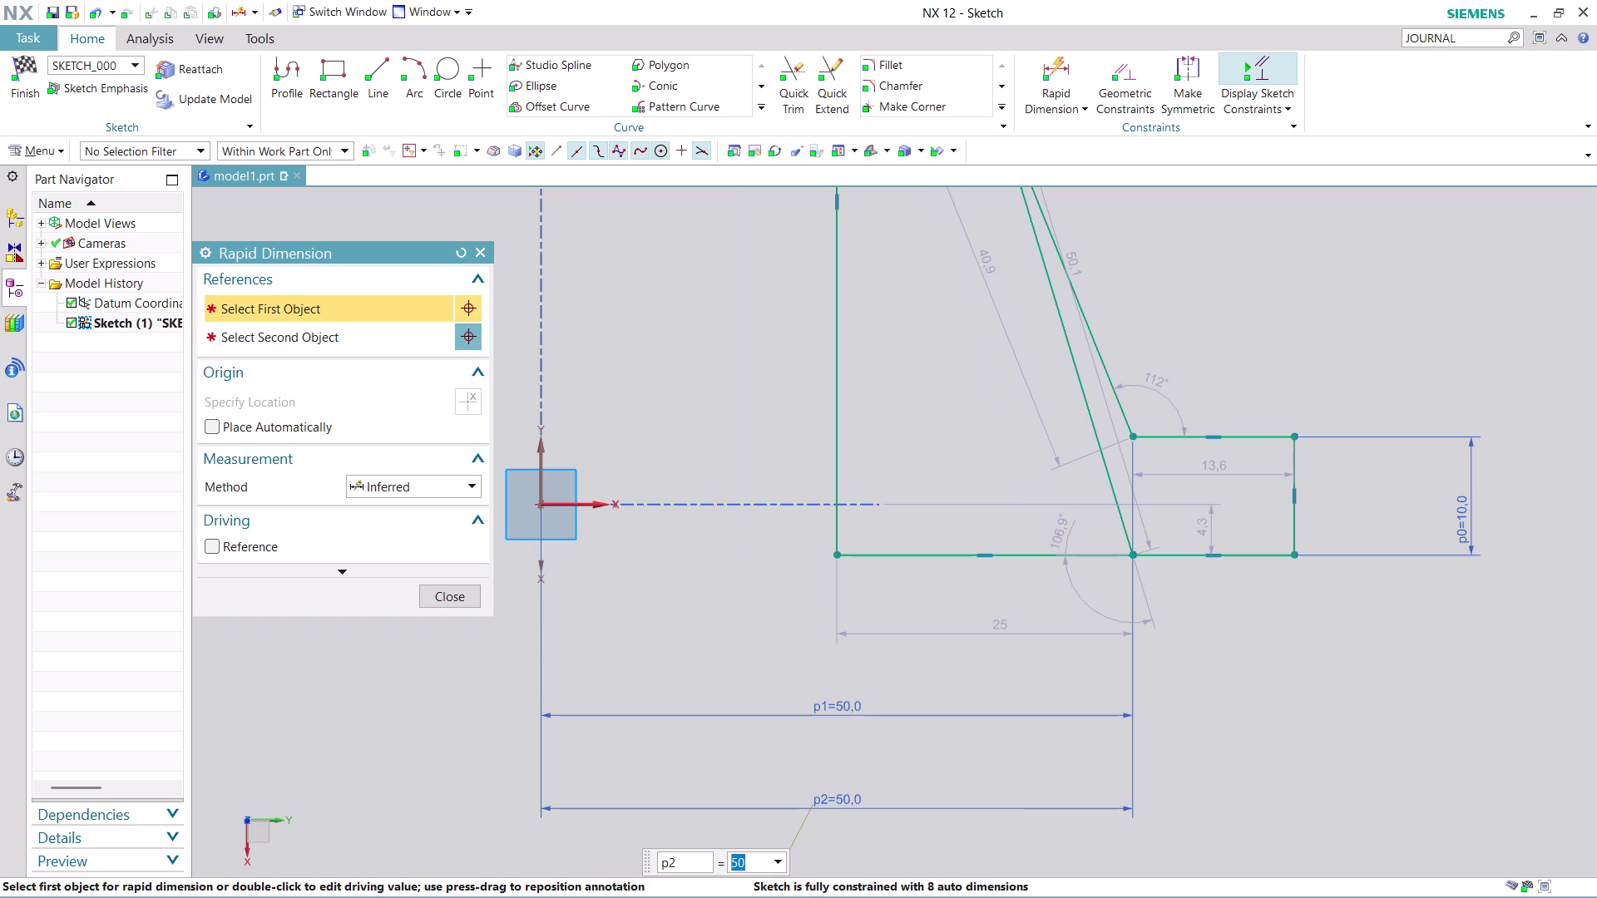
scroll(down, 3)
scroll(up, 3)
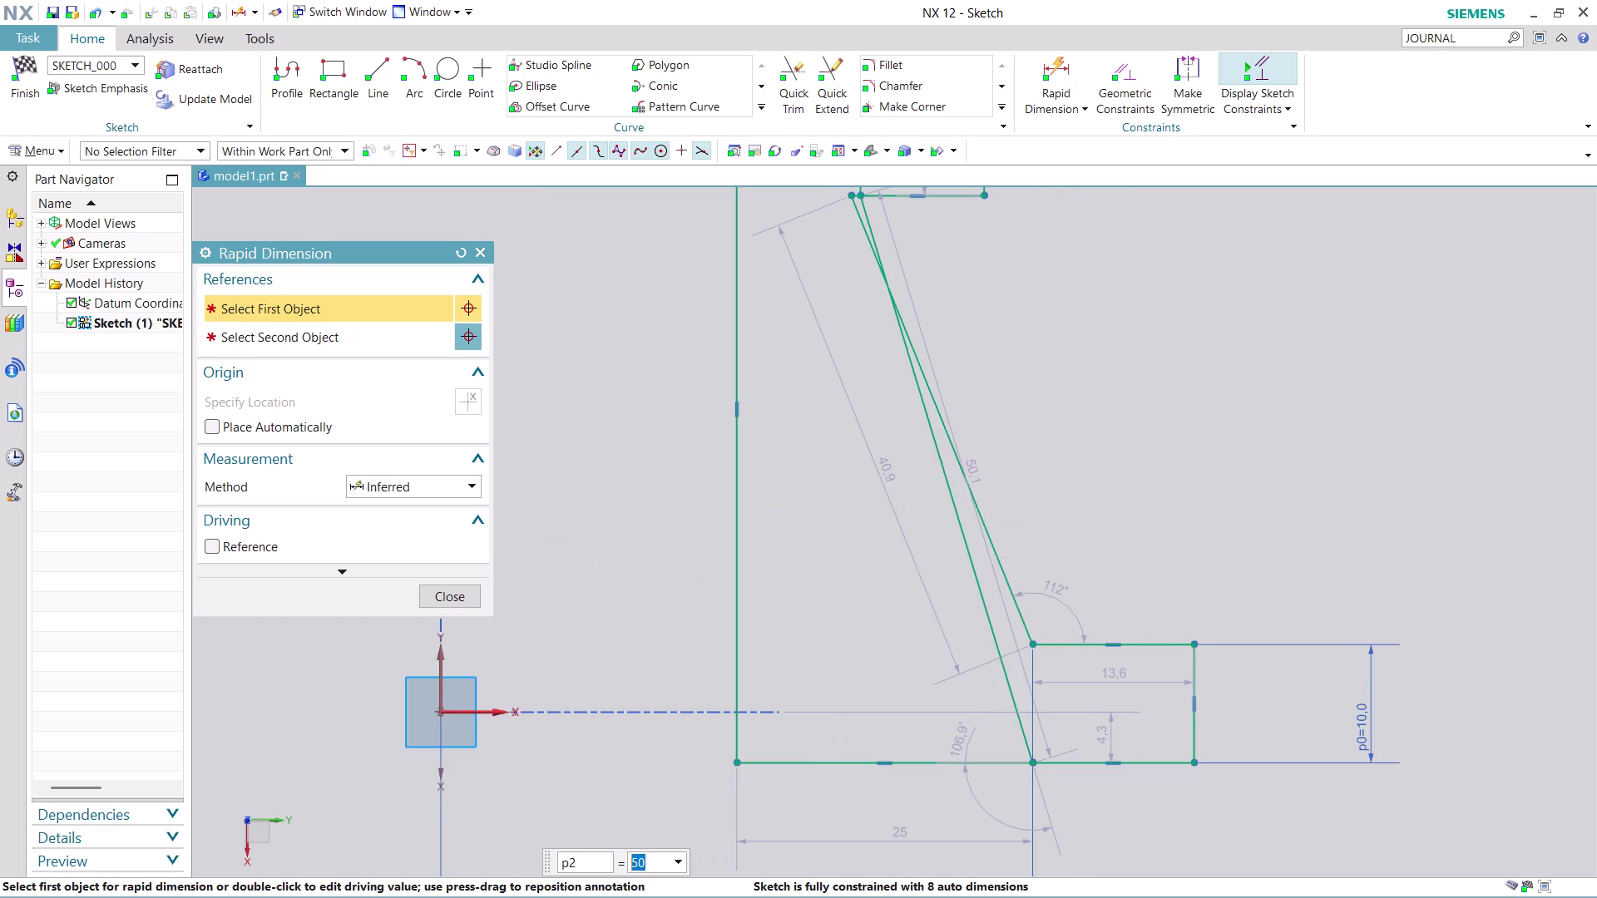
scroll(up, 3)
scroll(down, 3)
scroll(down, 3)
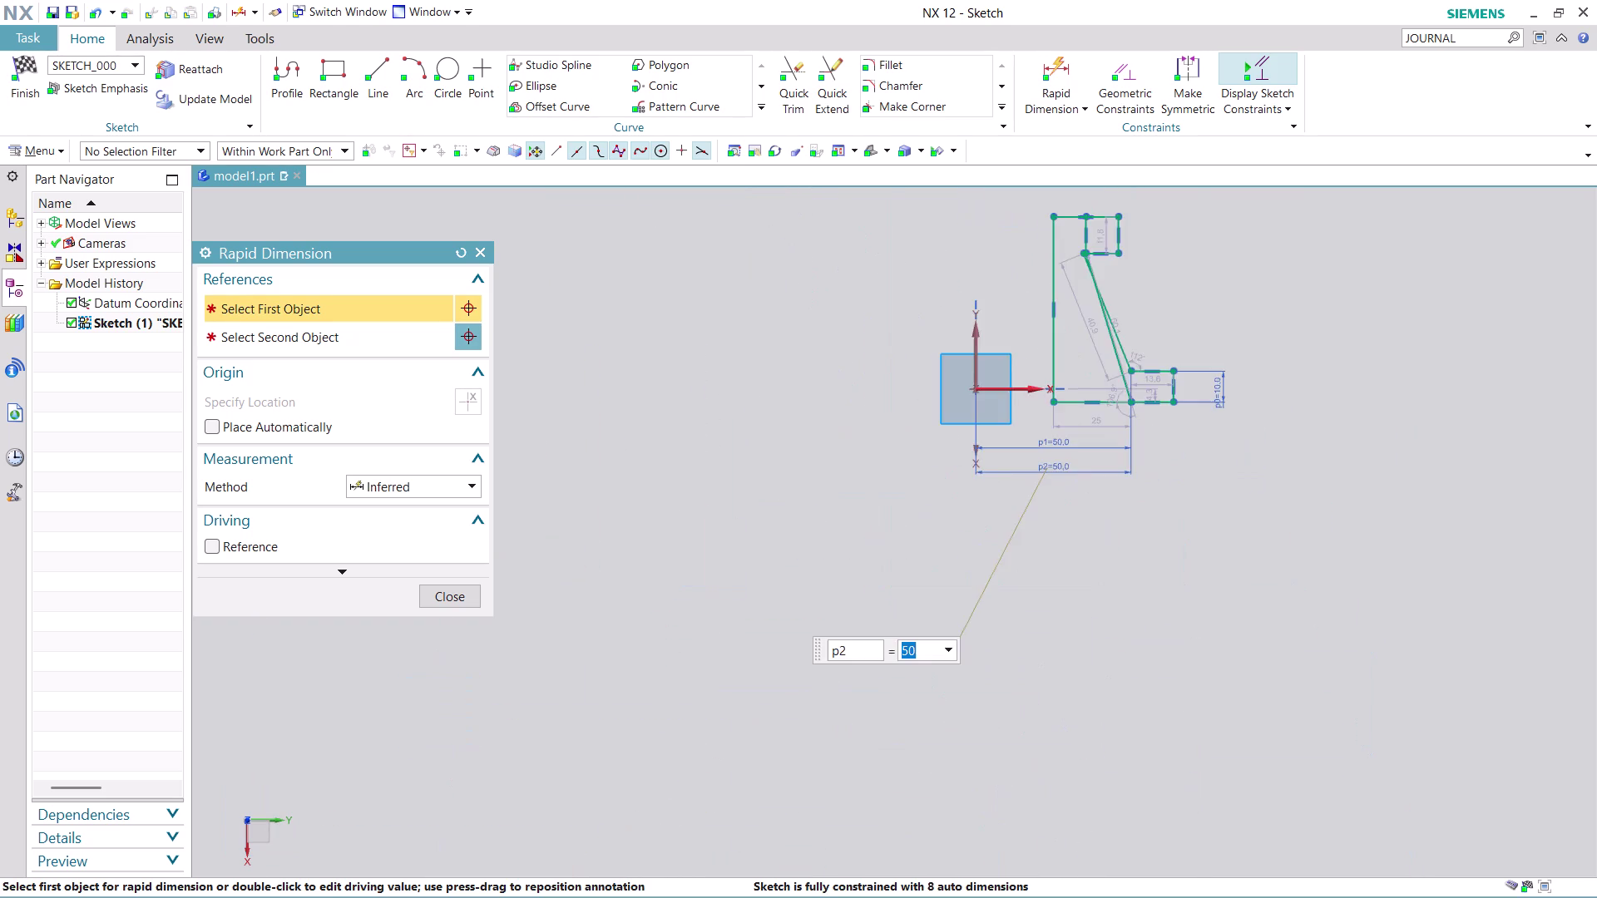
scroll(down, 3)
scroll(up, 3)
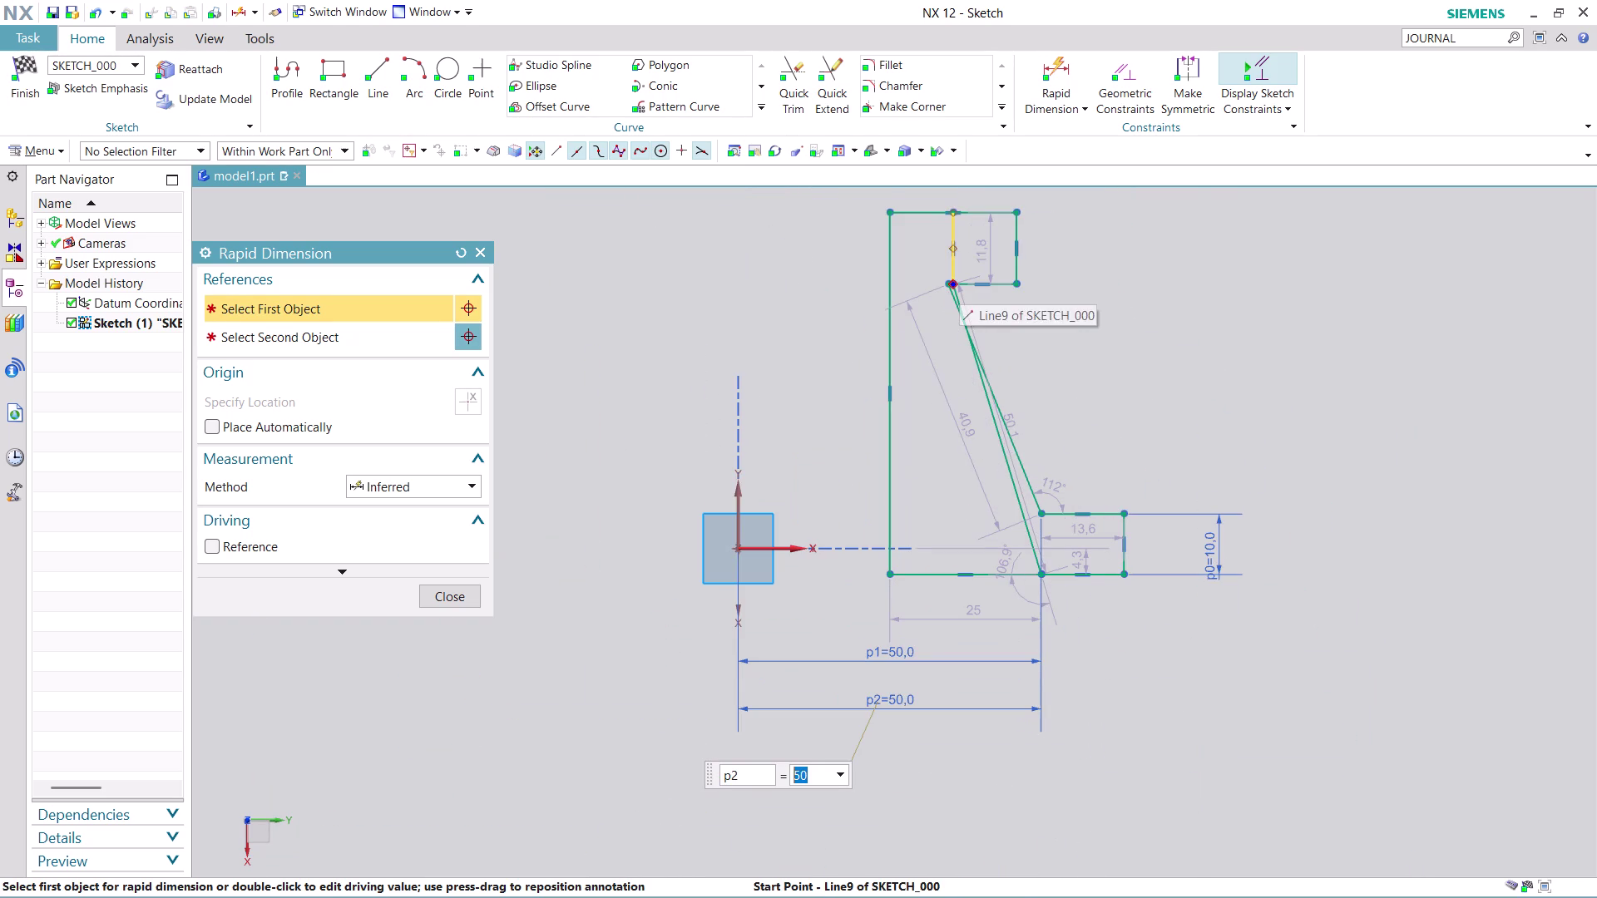
drag(959, 283, 923, 301)
Exit dimensioning and repeatedly drag the back edge, checking the 50 and 10 dimensions hold.
key(Escape)
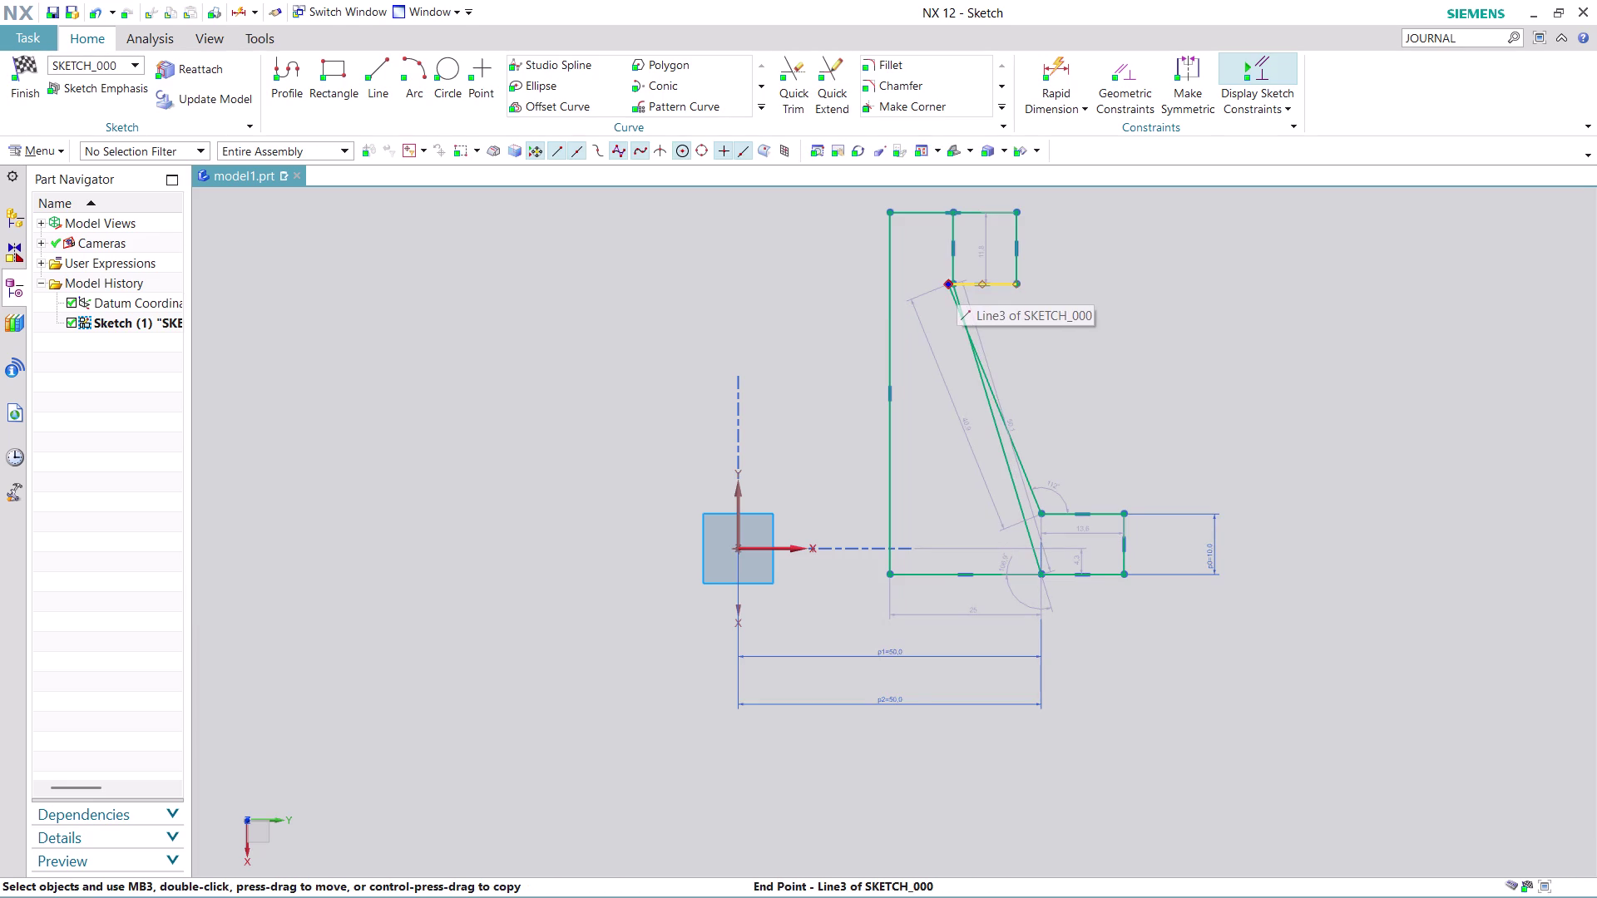
drag(962, 291, 941, 313)
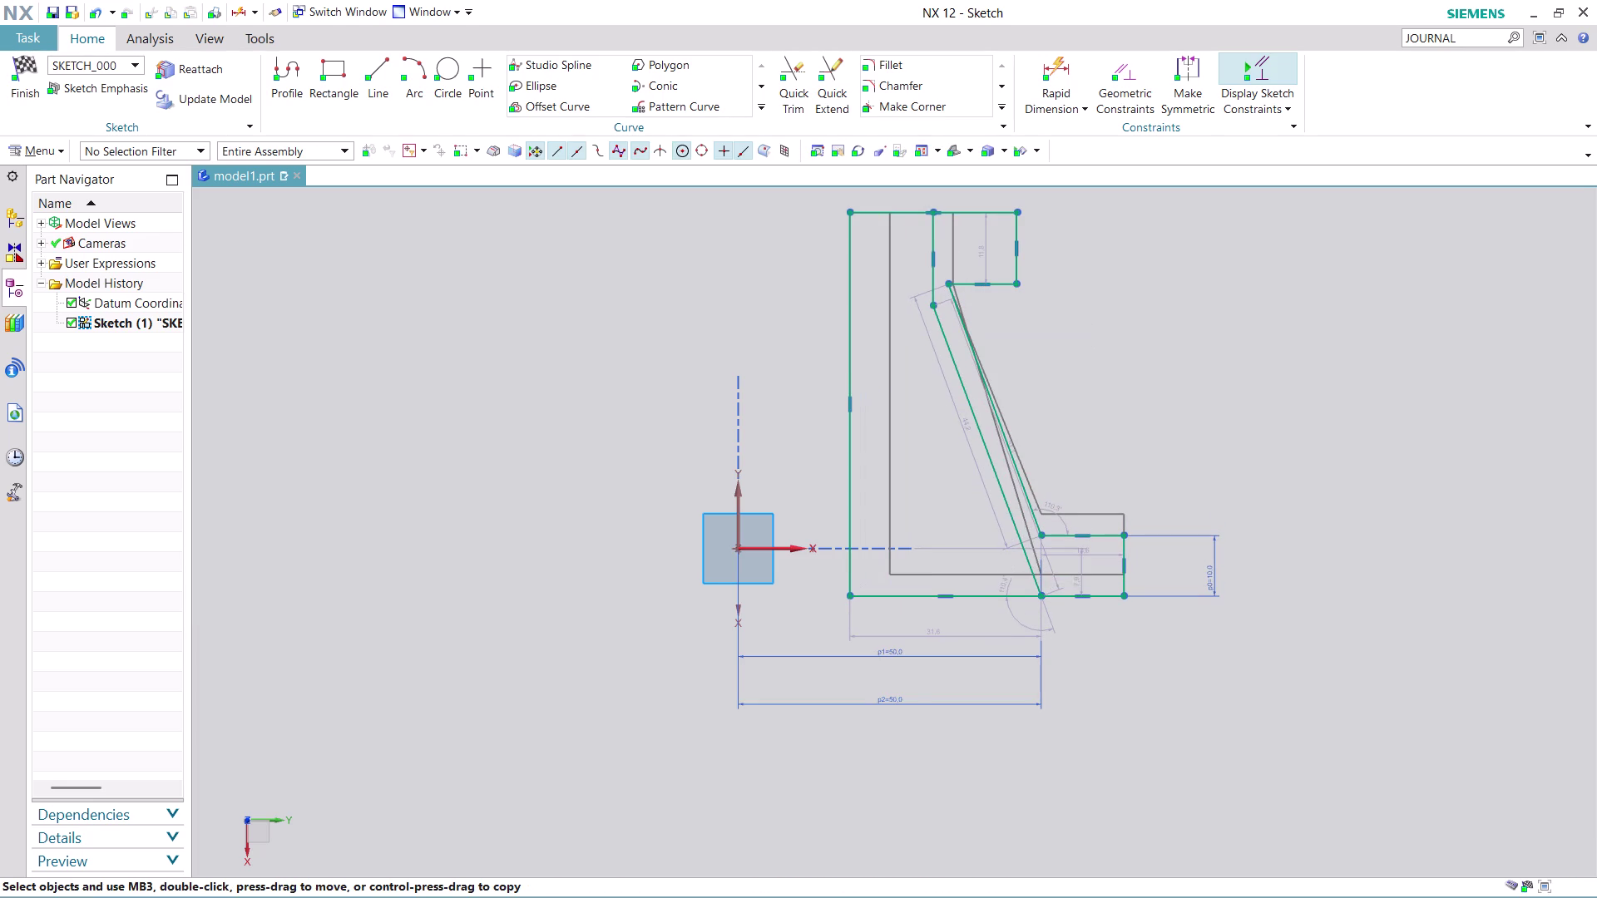
drag(941, 313, 940, 323)
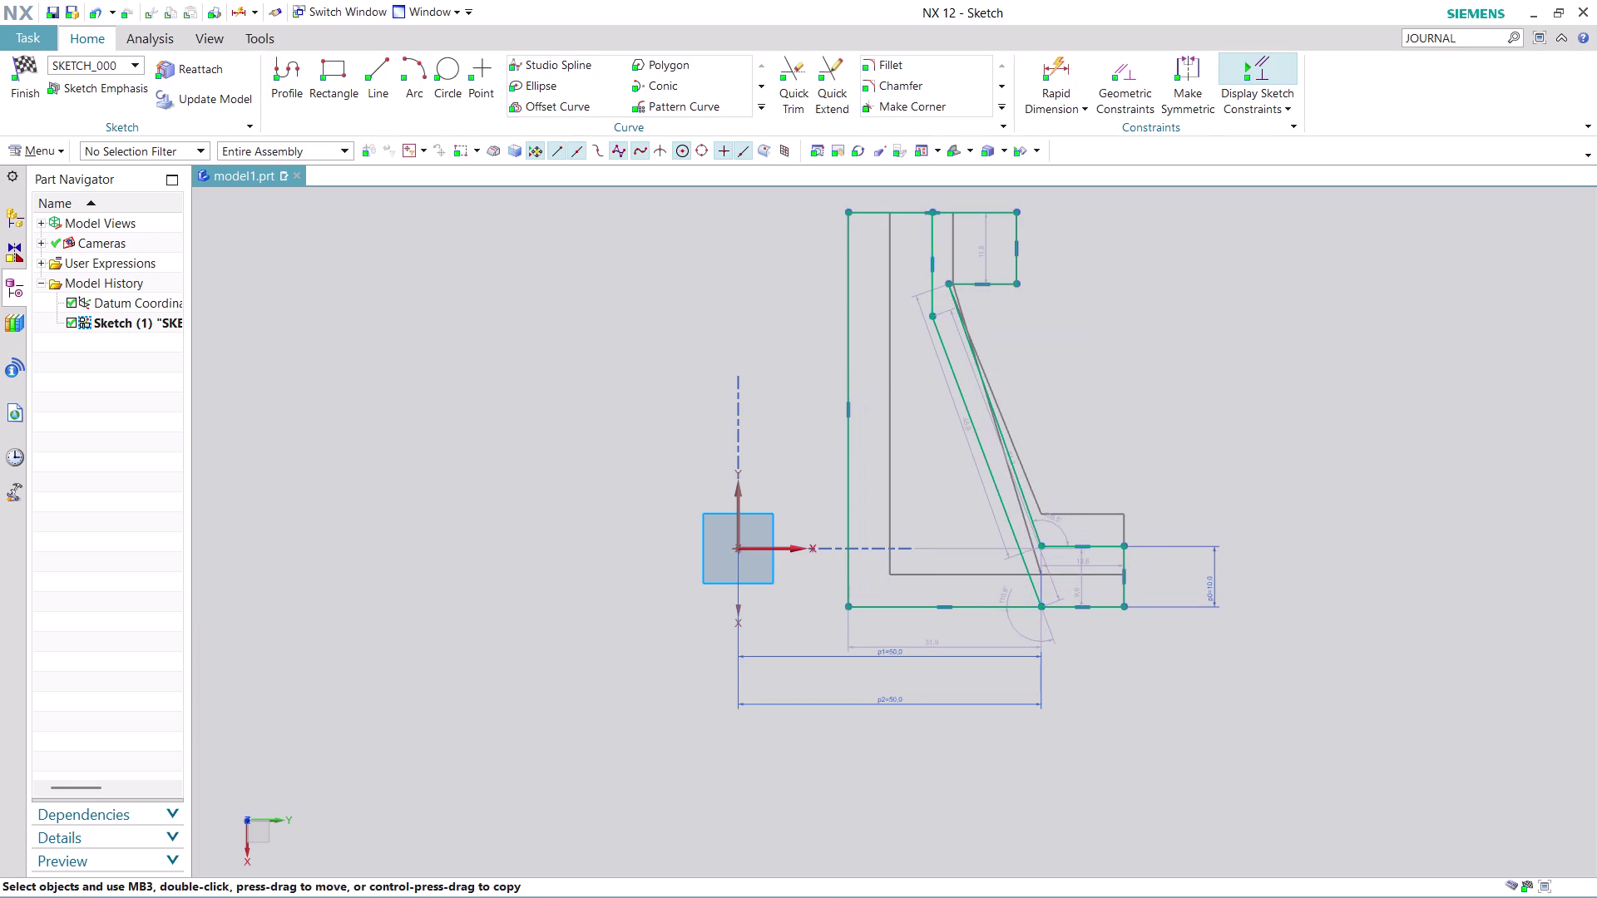
drag(941, 323, 926, 339)
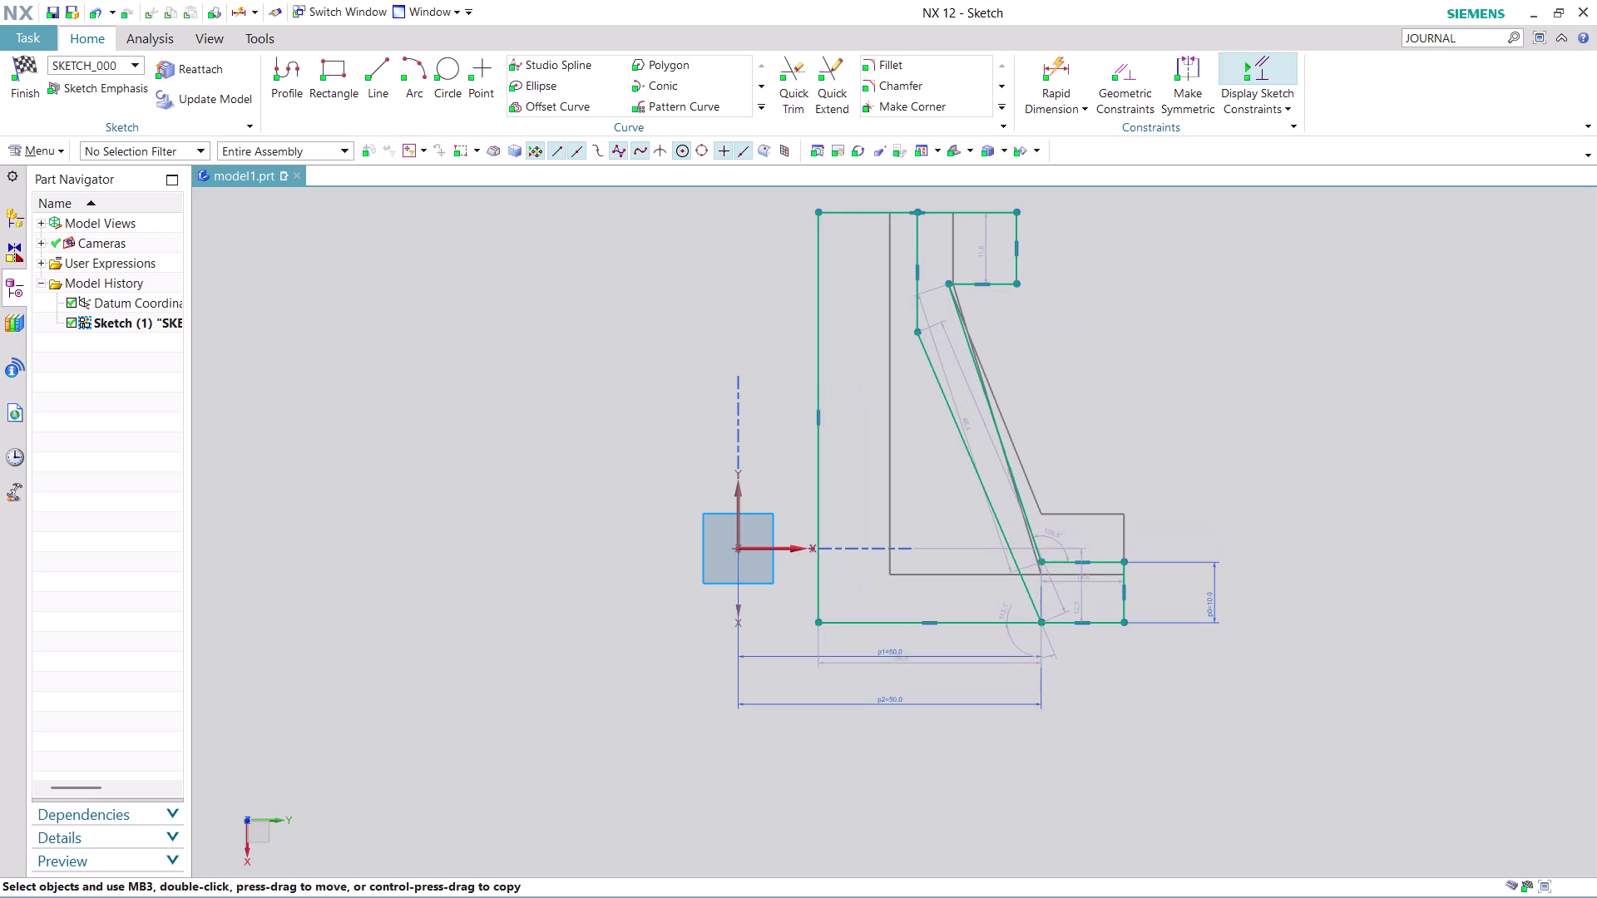
drag(926, 339, 920, 346)
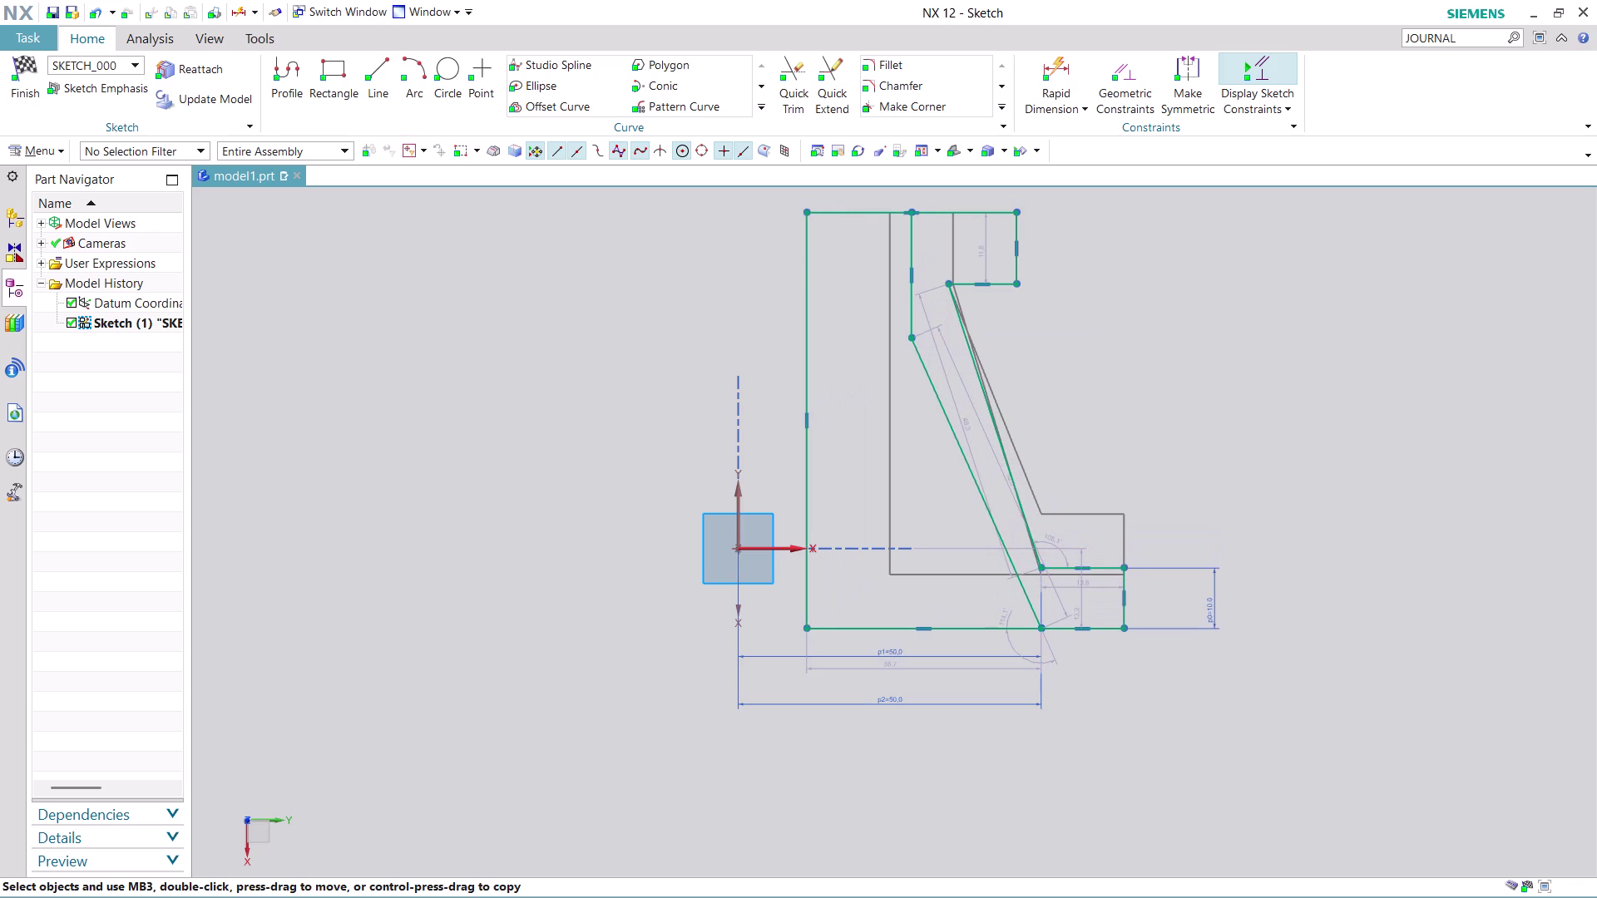
drag(920, 346, 937, 350)
scroll(up, 3)
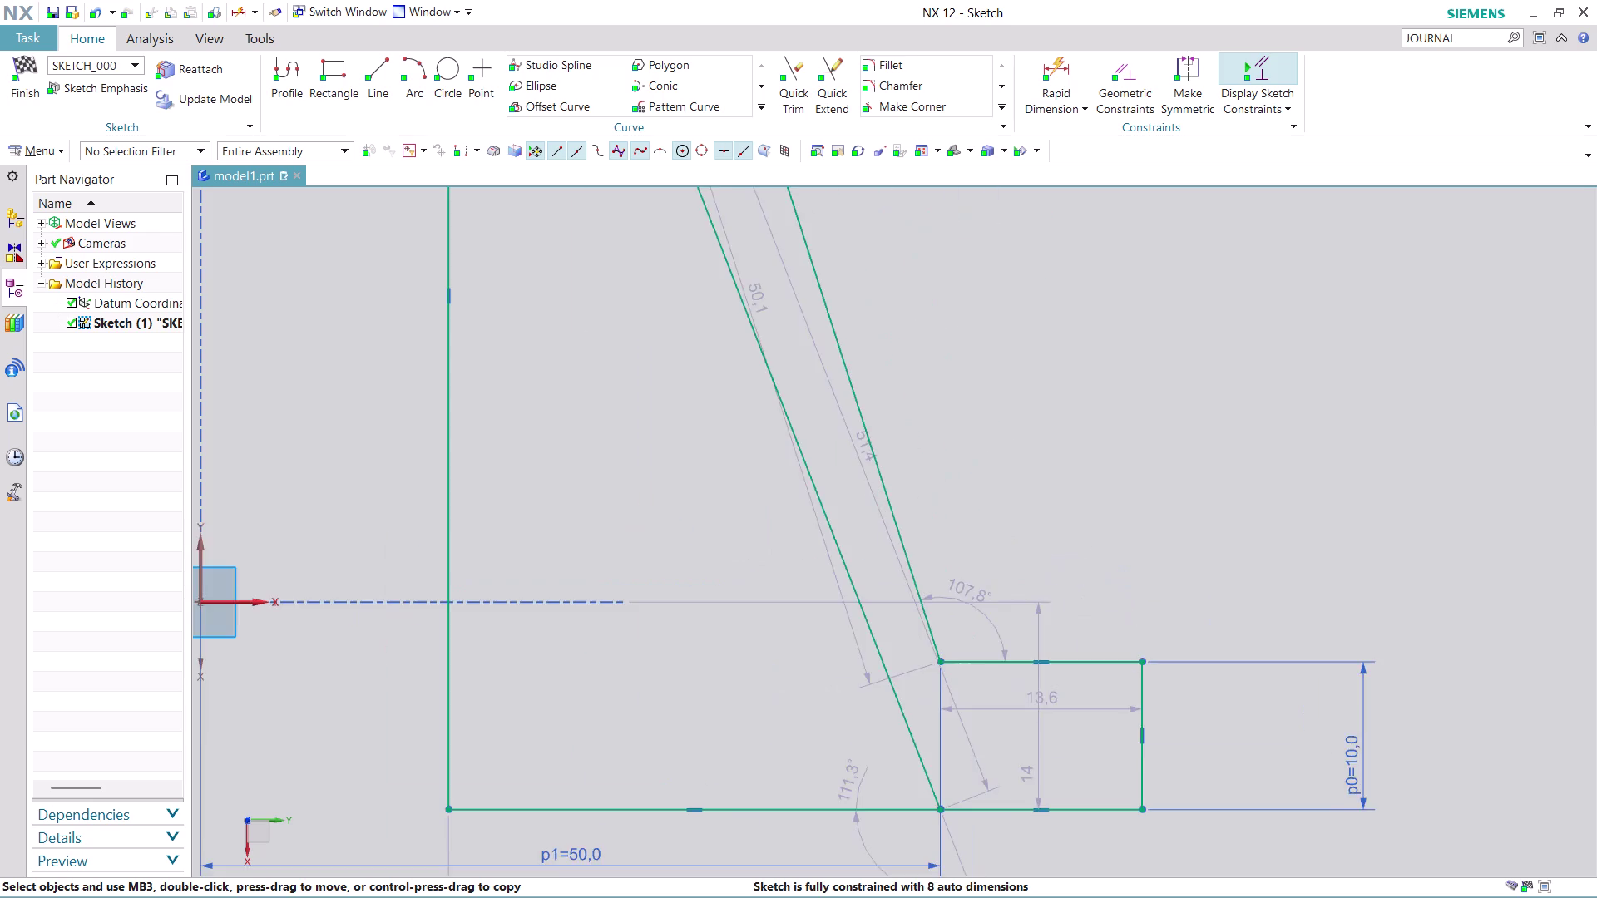
scroll(down, 3)
scroll(up, 3)
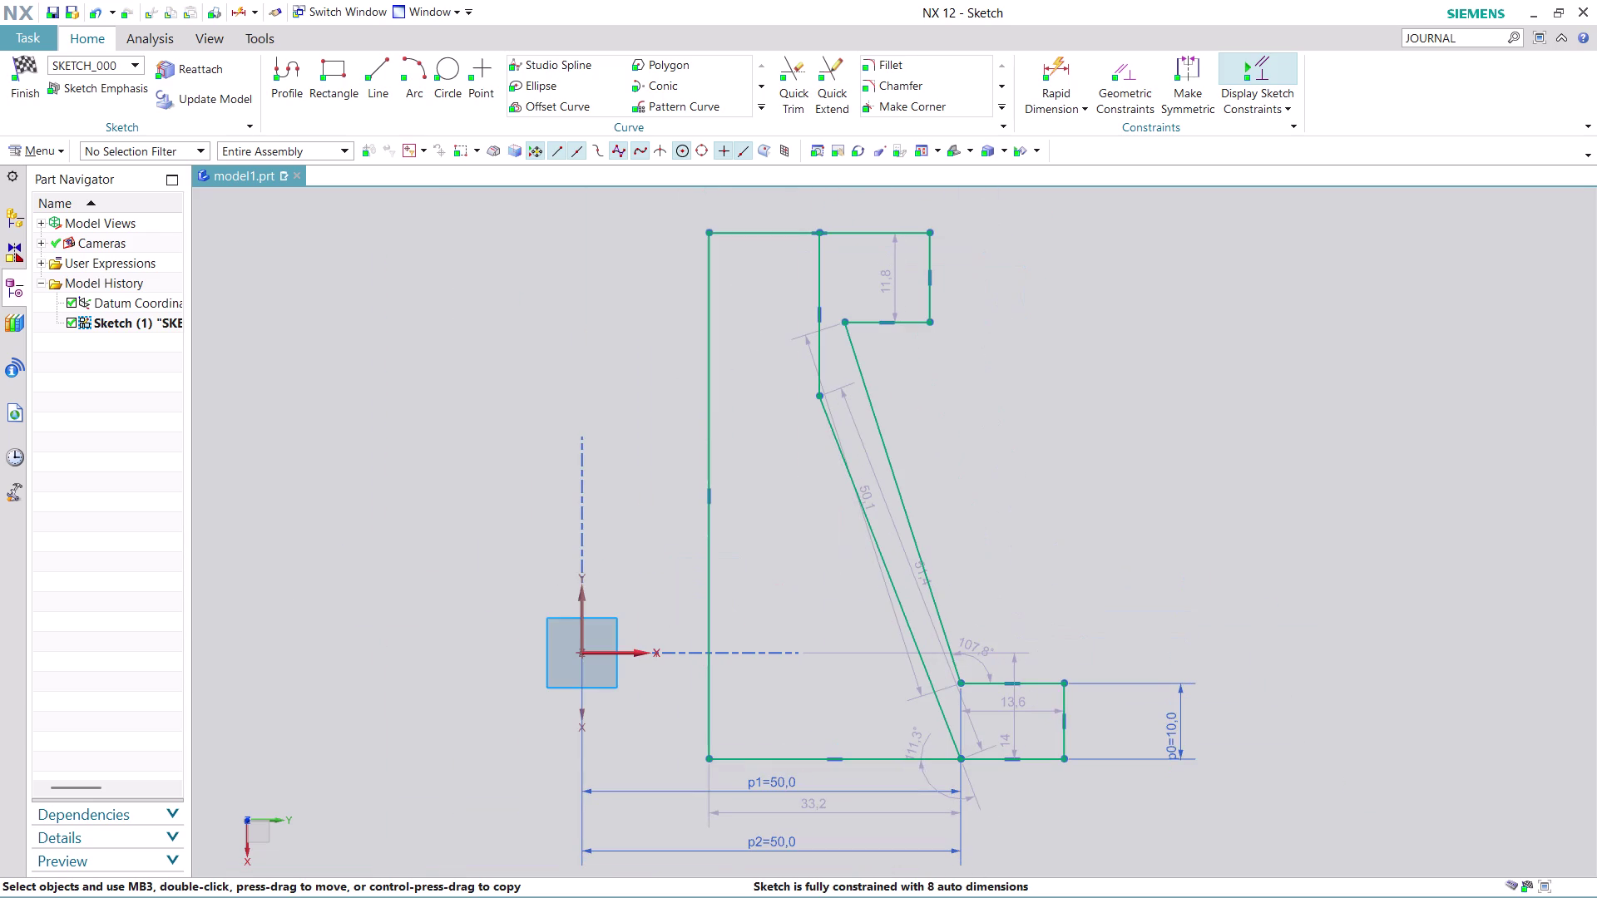